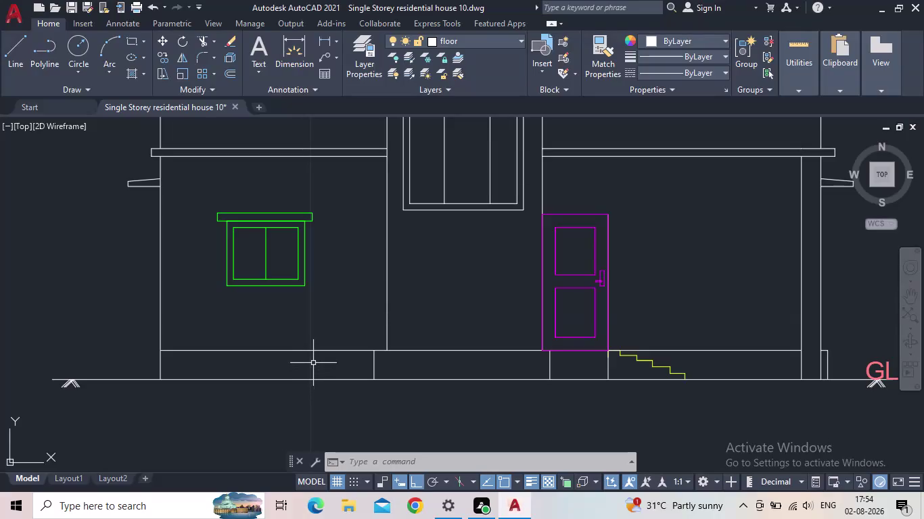
Pan to the plinth band and ground line, then start HATCH with the H alias.
middle_drag(346, 321, 317, 341)
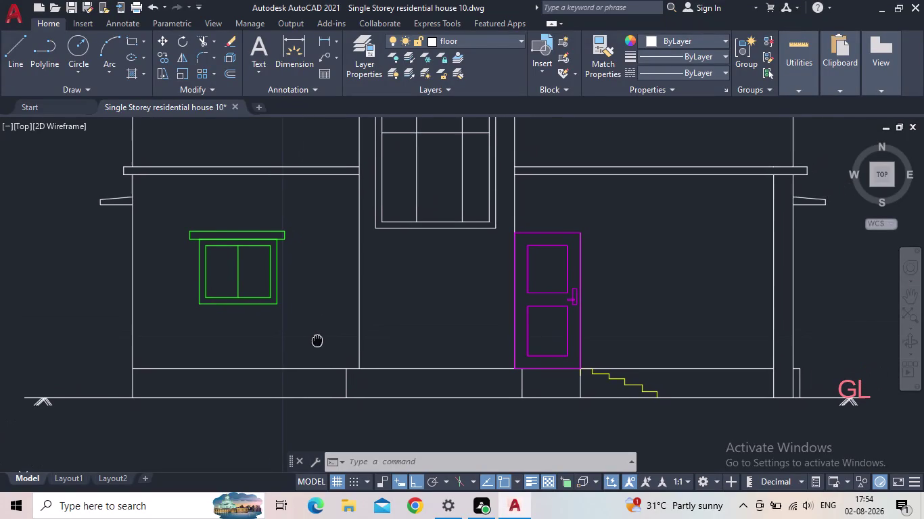
middle_drag(317, 341, 316, 341)
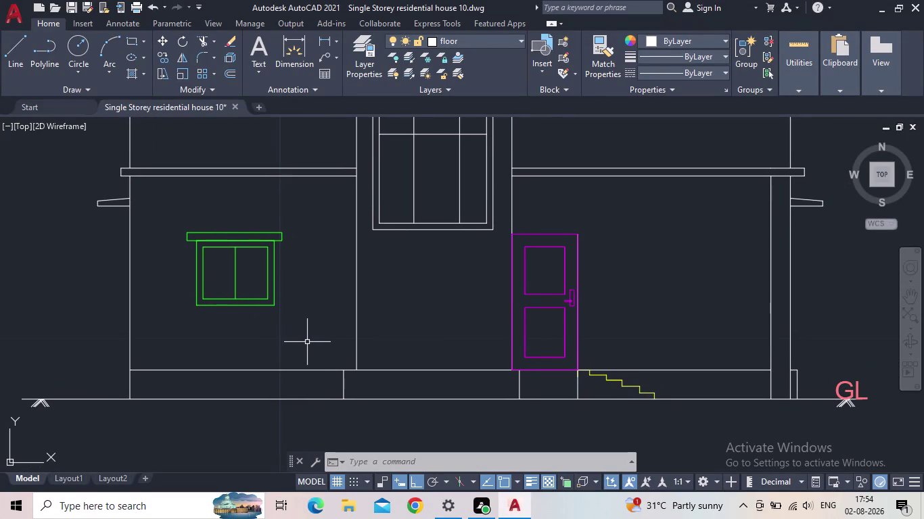
key(h)
key(Return)
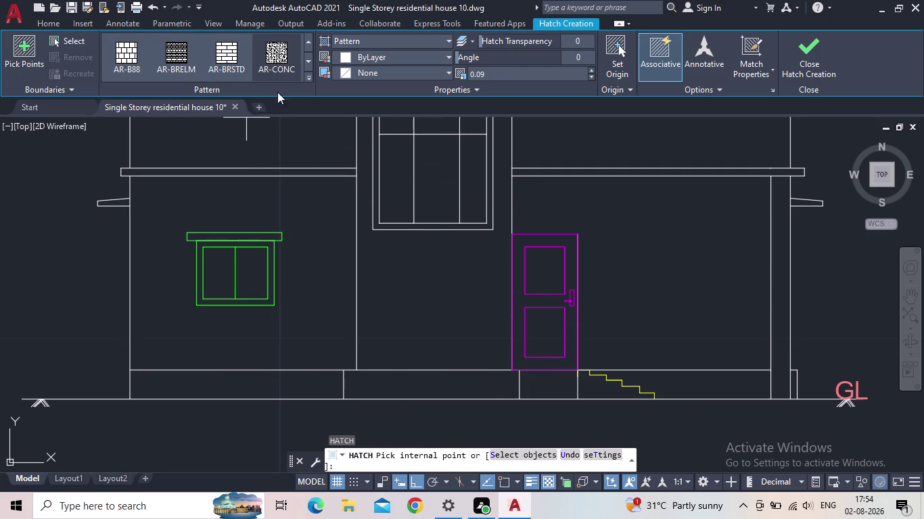
Choose the GRAVEL pattern and pick inside the leftmost plinth panel.
click(309, 77)
scroll(down, 3)
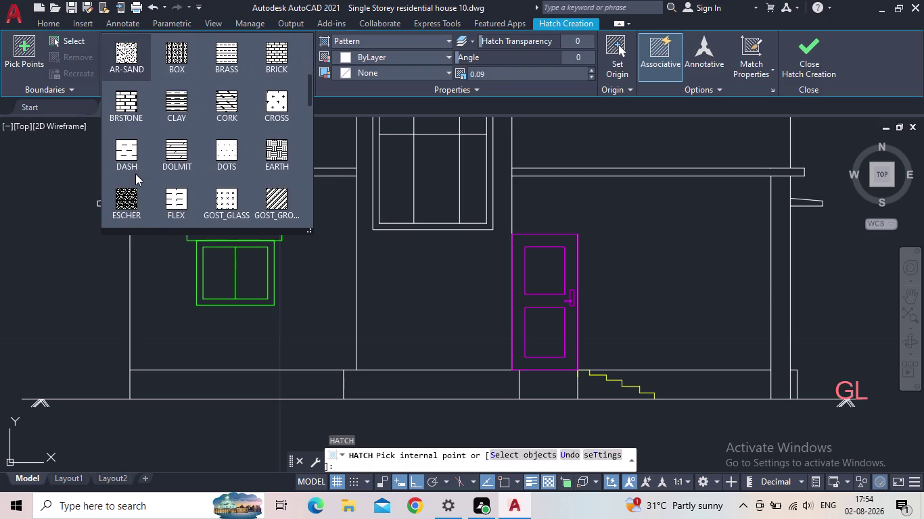
scroll(down, 3)
scroll(down, 3)
click(130, 193)
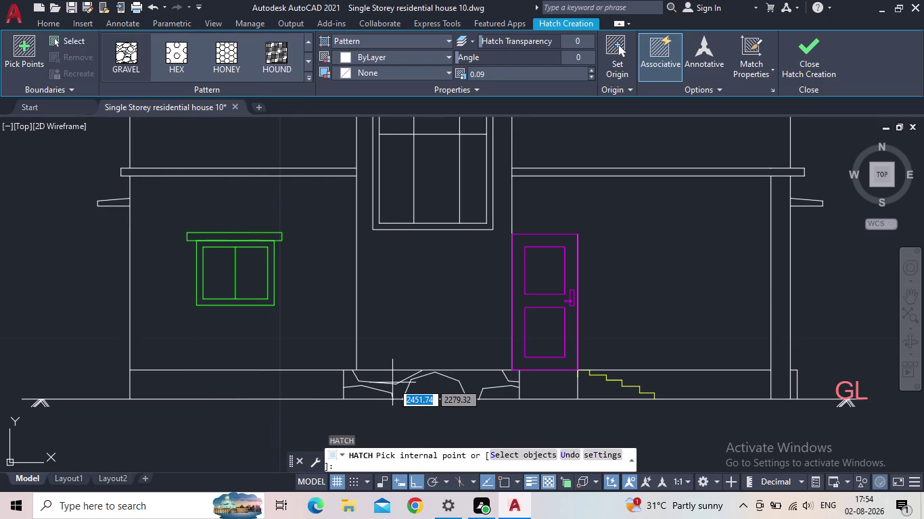
middle_drag(402, 382, 470, 357)
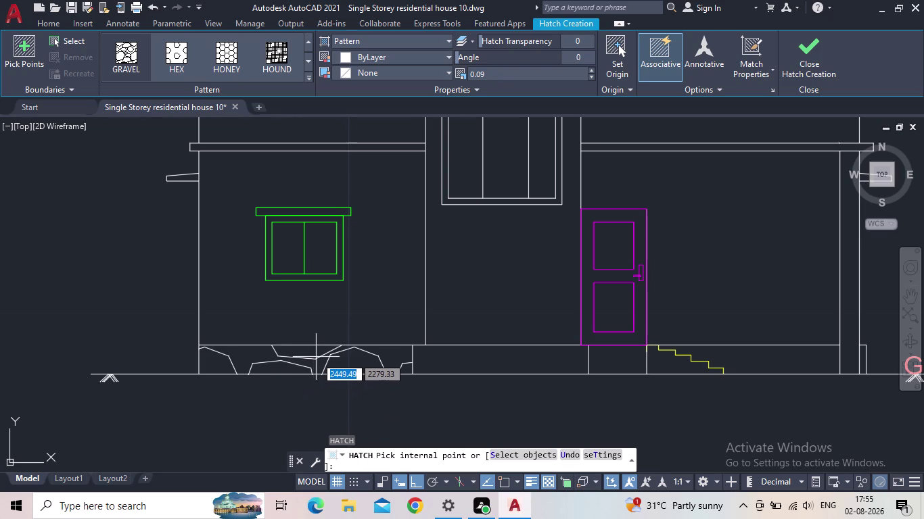
click(316, 357)
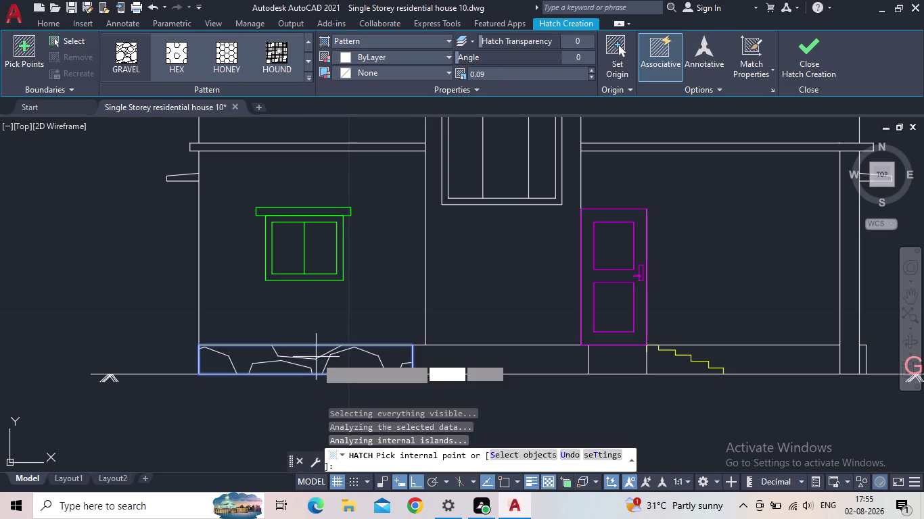
click(592, 76)
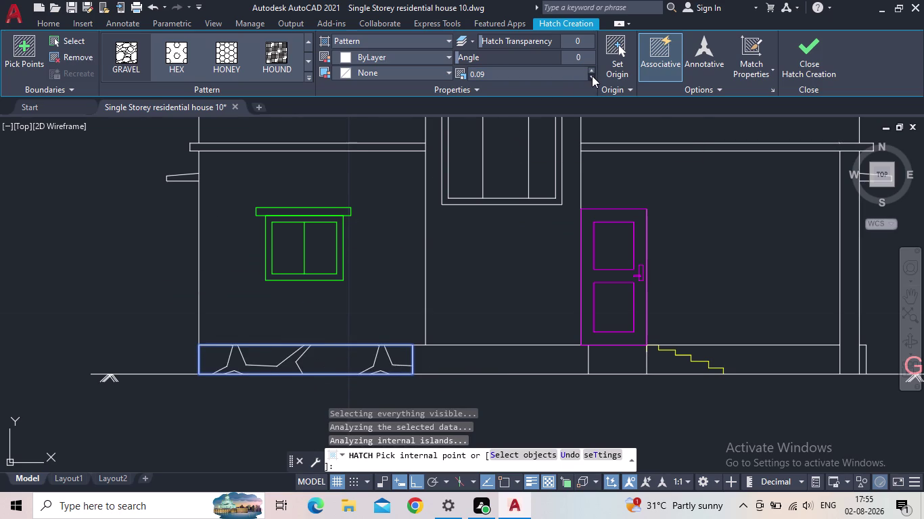
triple_click(589, 76)
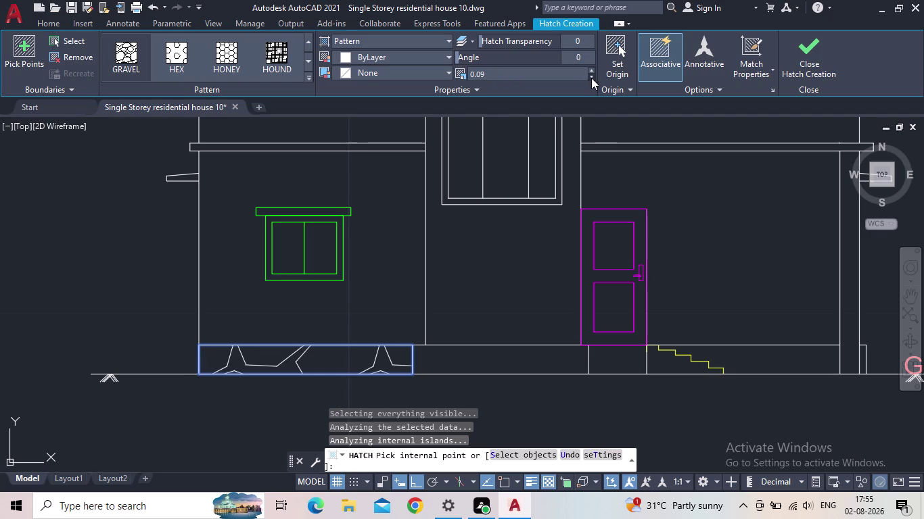
triple_click(591, 78)
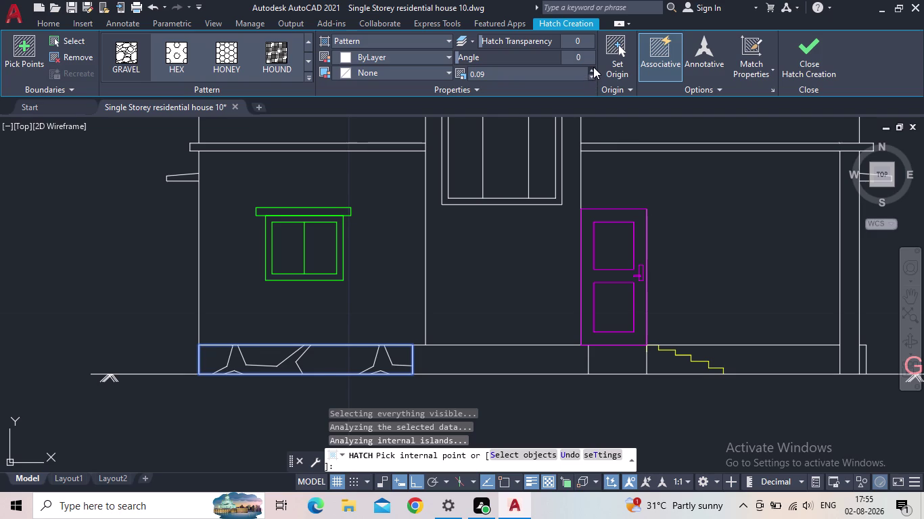
click(593, 67)
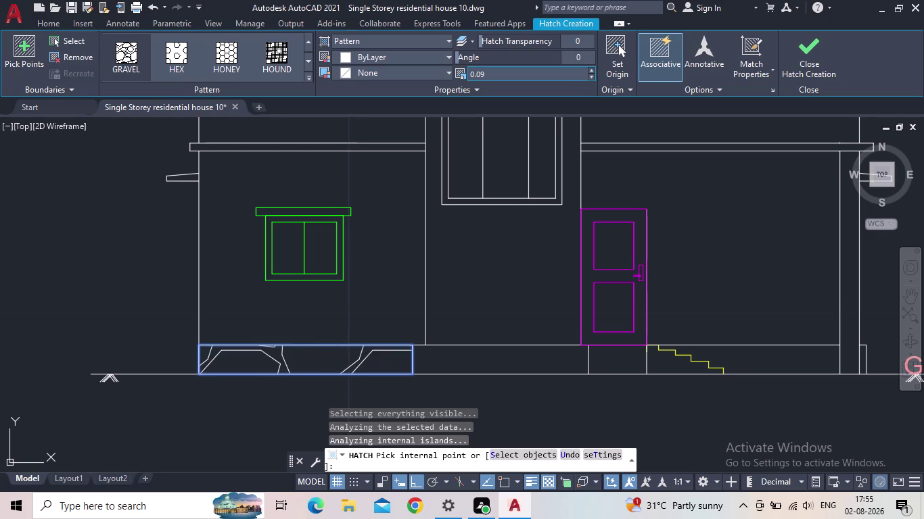
click(569, 74)
text(100)
key(Return)
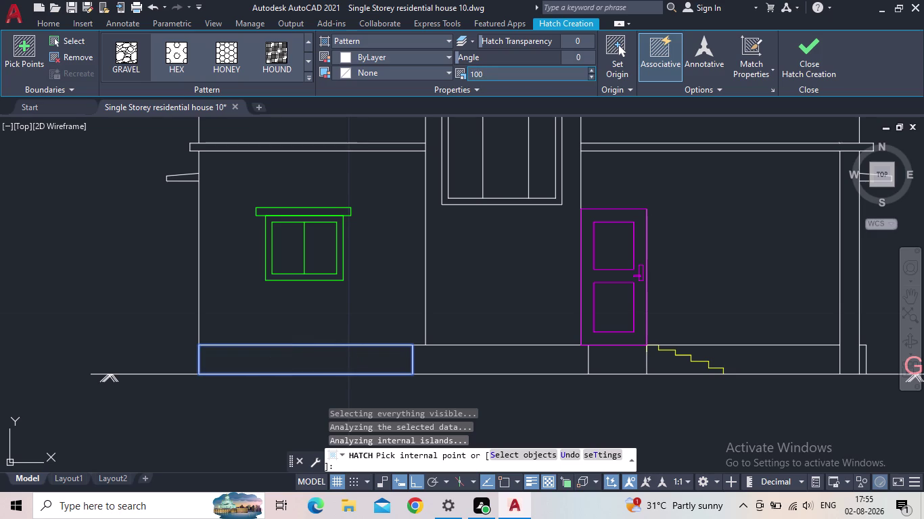
click(521, 77)
text(1)
text(000)
key(Return)
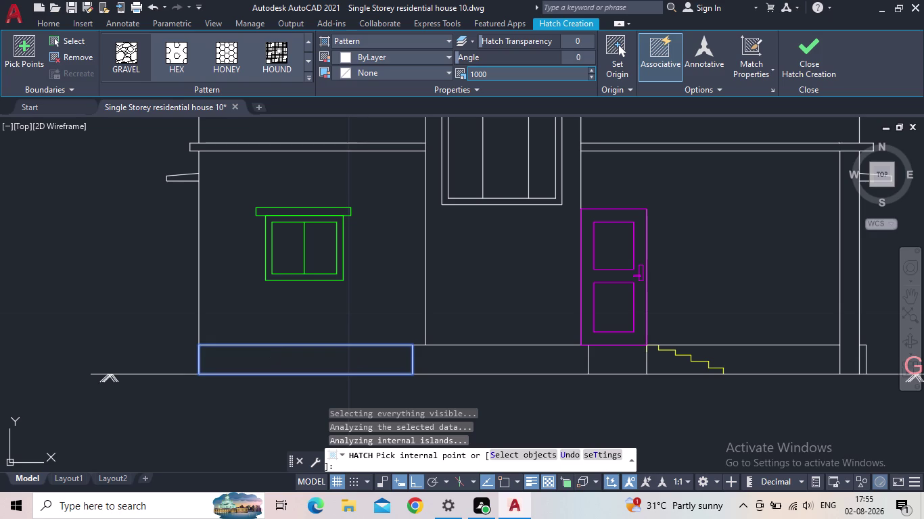
click(518, 75)
text(0.09)
key(Return)
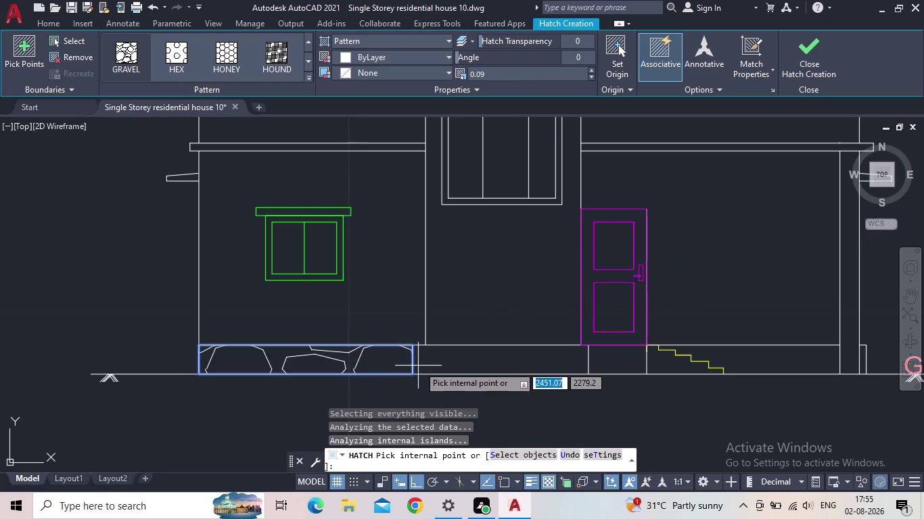
click(491, 357)
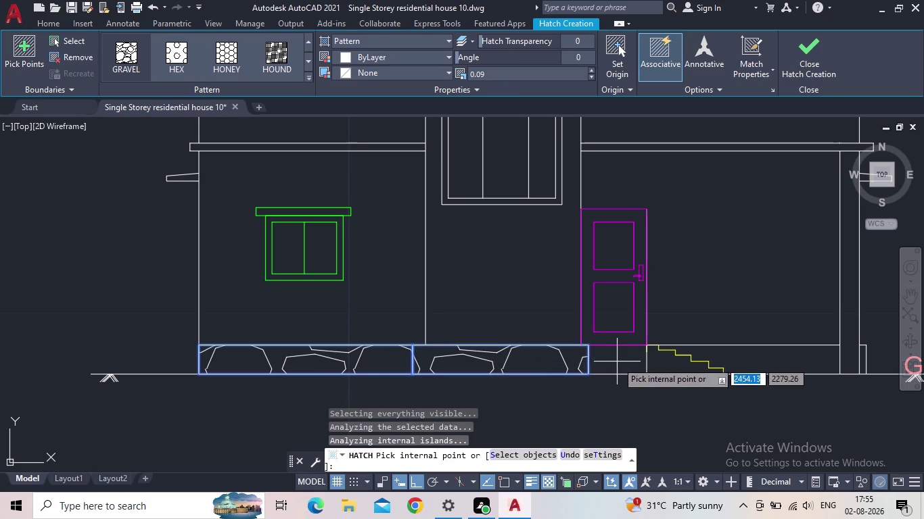
Gravel-hatch the plinth panels beneath the door and beside the steps.
click(617, 361)
click(770, 363)
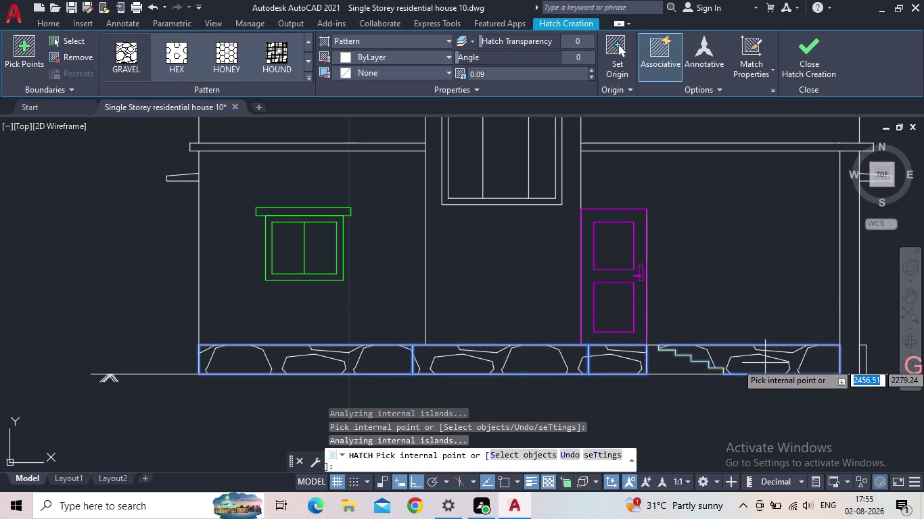
scroll(down, 3)
middle_drag(731, 432, 635, 386)
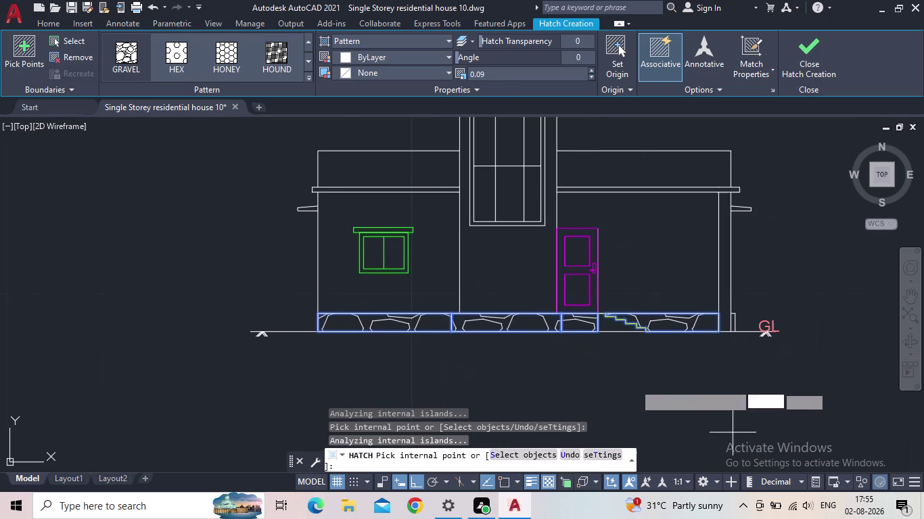
End the hatch command and zoom around to check the gravel fill.
key(Escape)
scroll(down, 3)
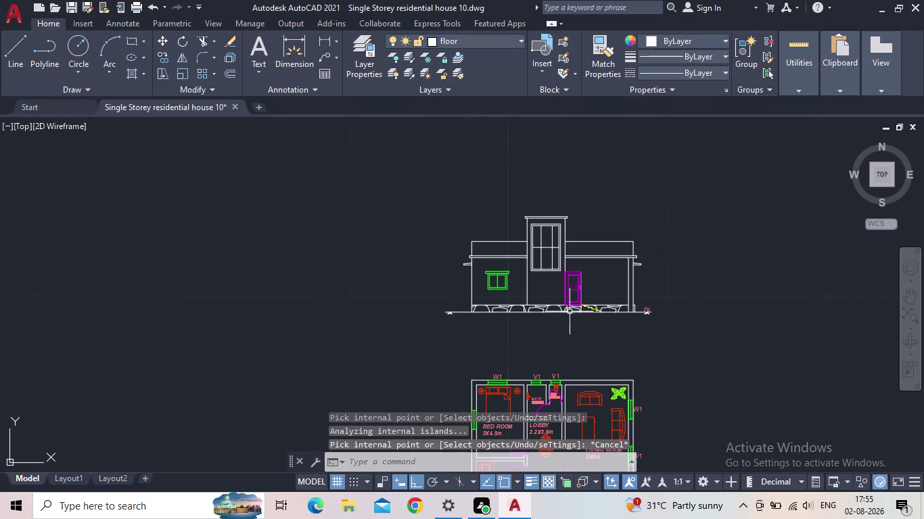
scroll(up, 3)
scroll(up, 3)
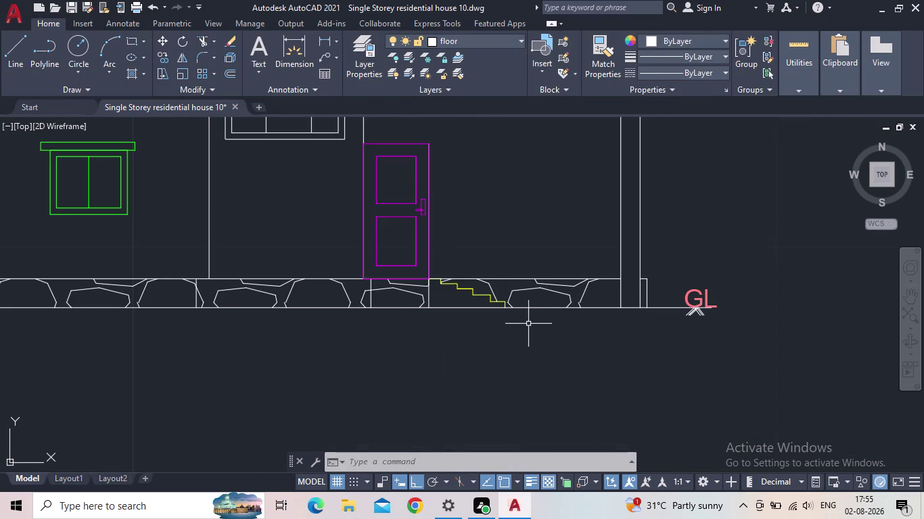
scroll(down, 3)
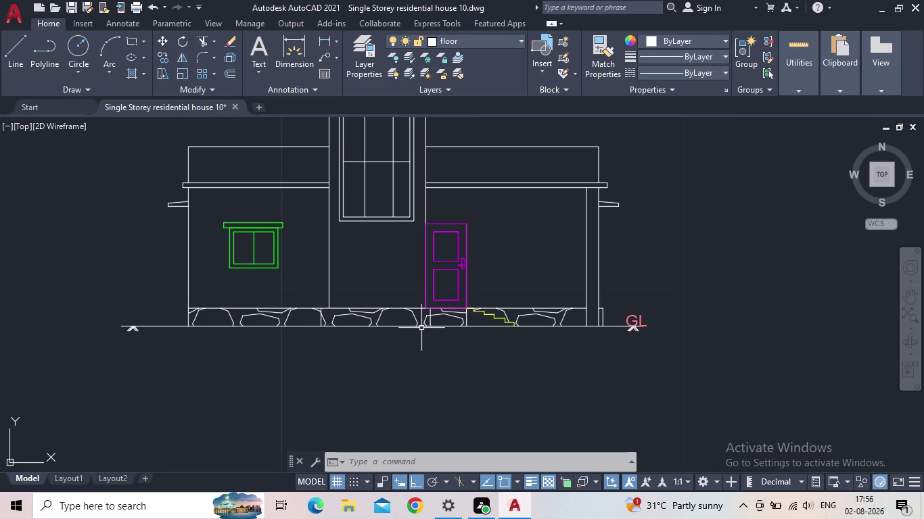
scroll(up, 3)
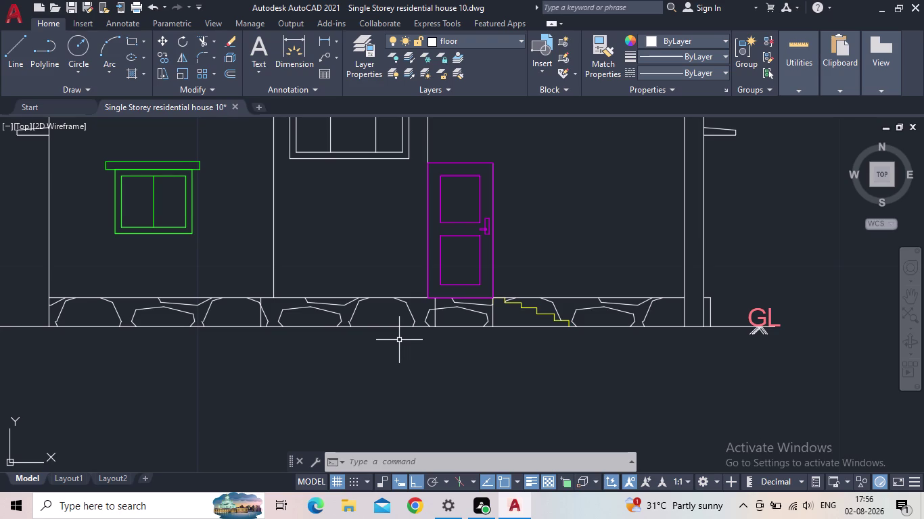
Select and delete the gravel hatch in the plinth.
key(Escape)
click(340, 309)
click(341, 320)
click(295, 315)
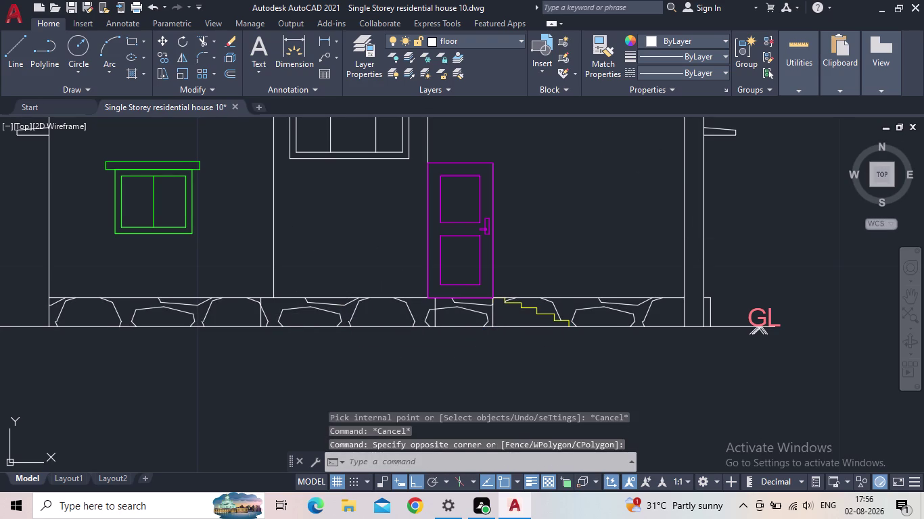
click(265, 313)
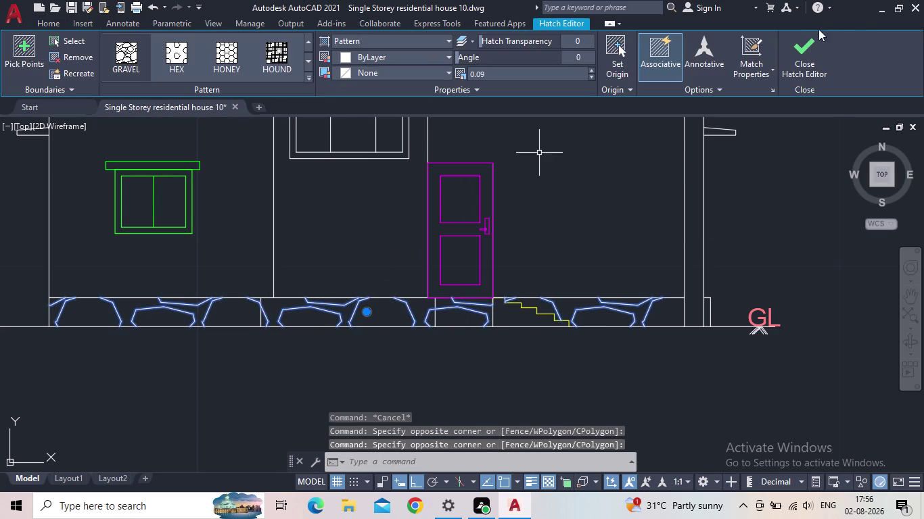
key(Delete)
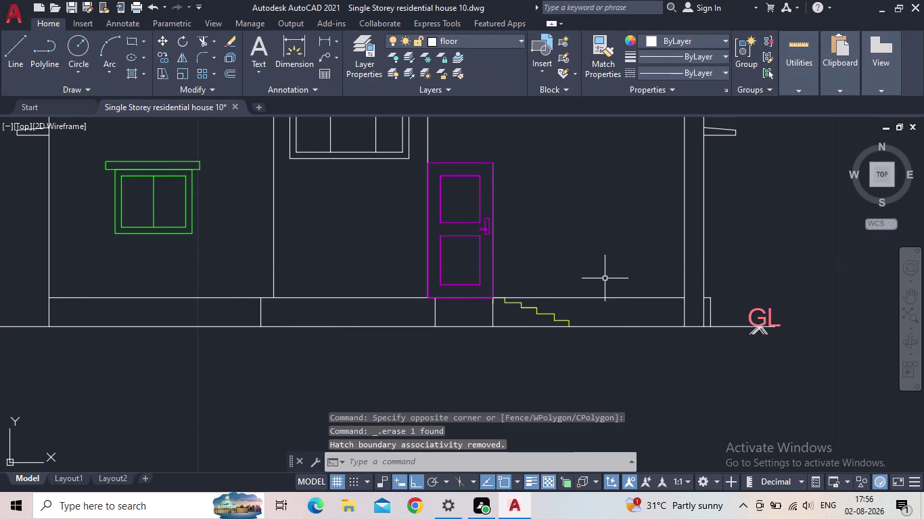
Re-hatch the leftmost plinth panel with GRAVEL and adjust its pattern scale.
key(h)
key(Return)
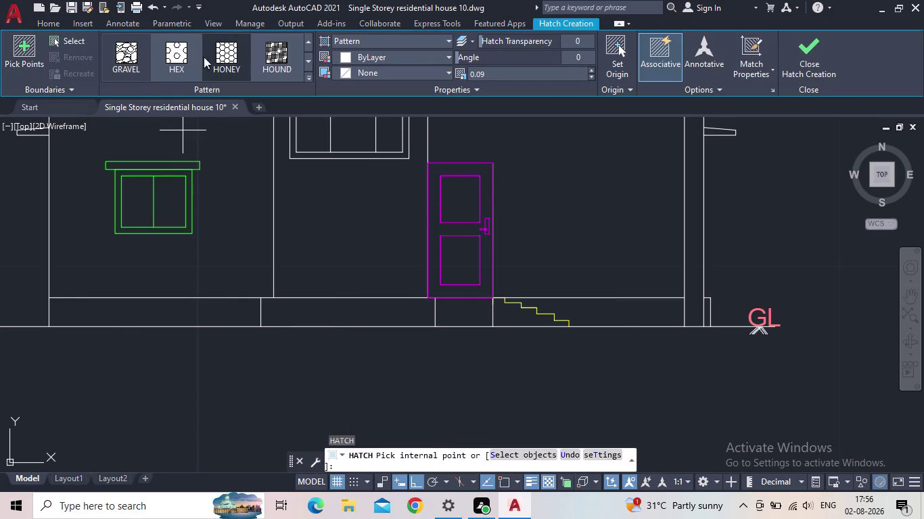
click(135, 64)
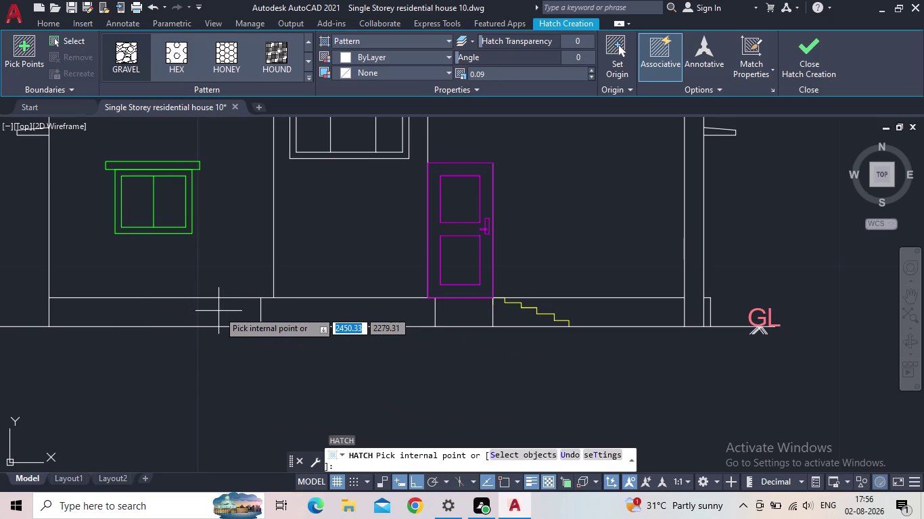
click(219, 311)
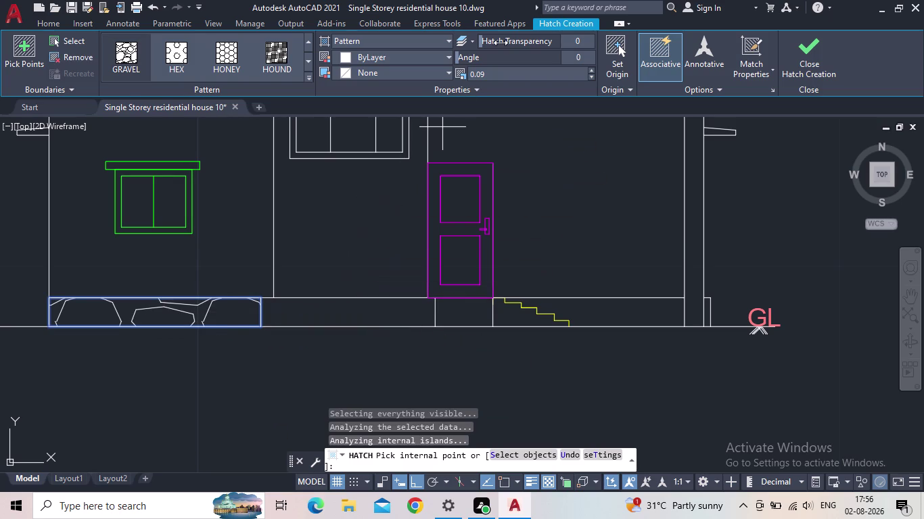
click(593, 76)
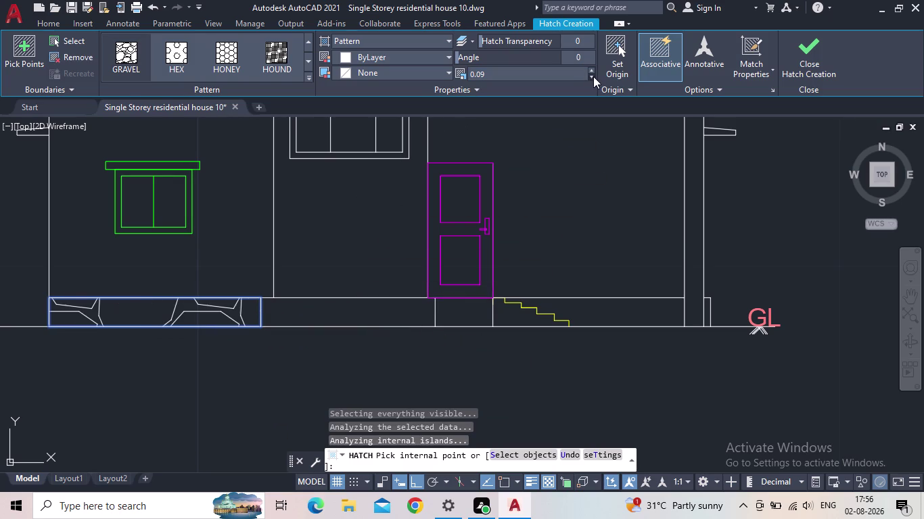
click(594, 69)
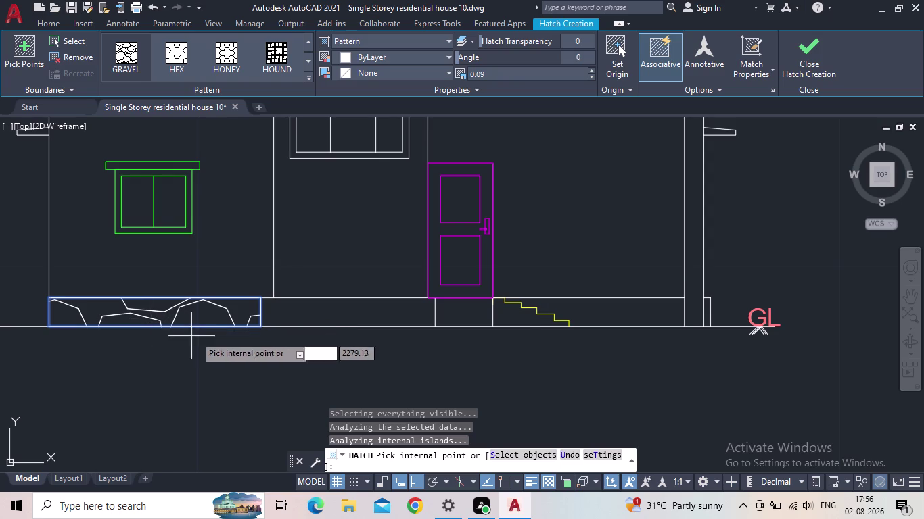
scroll(down, 3)
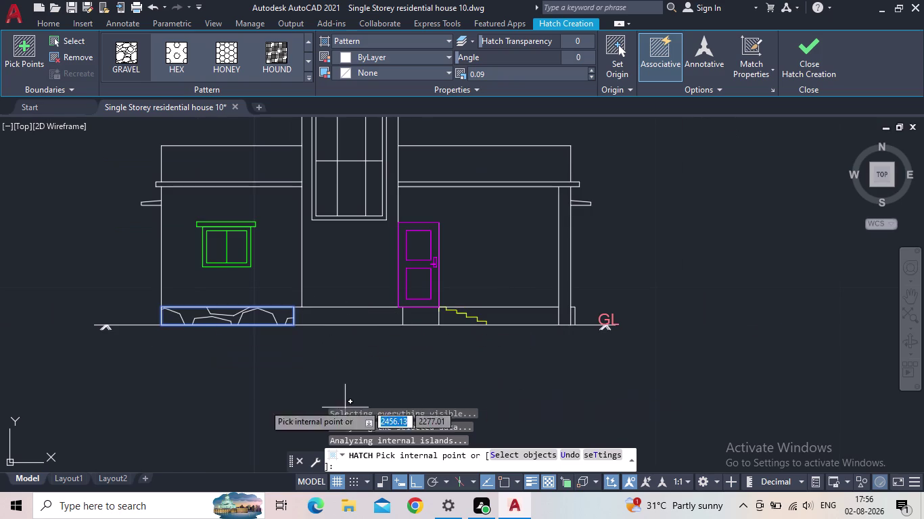
key(Escape)
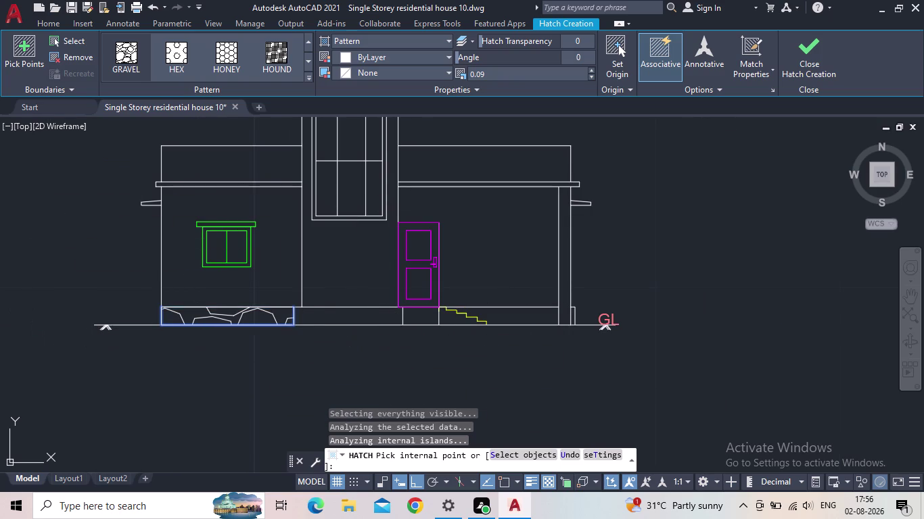
Delete that gravel hatch again and restart HATCH.
click(255, 310)
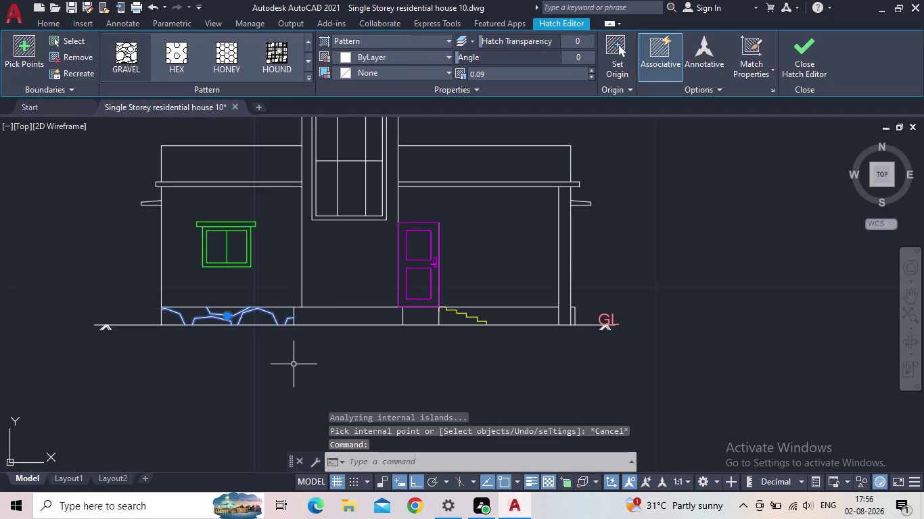
key(Delete)
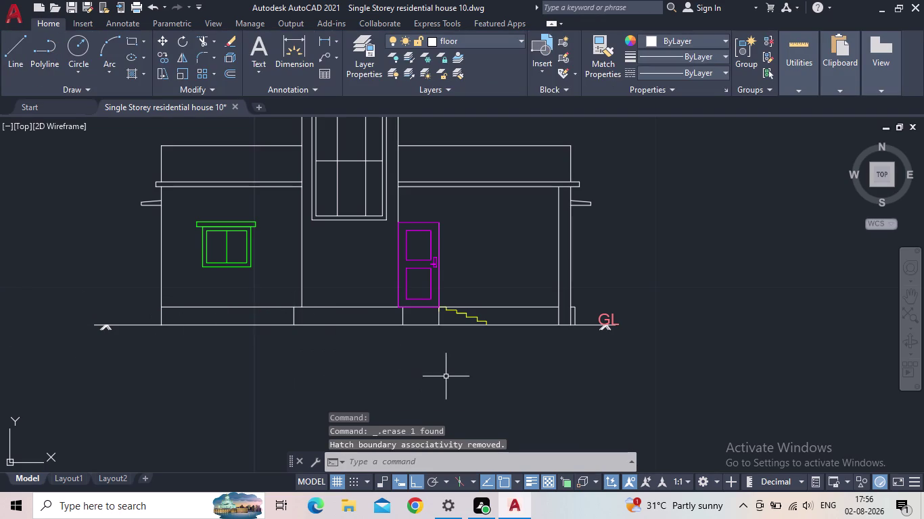
key(h)
key(Return)
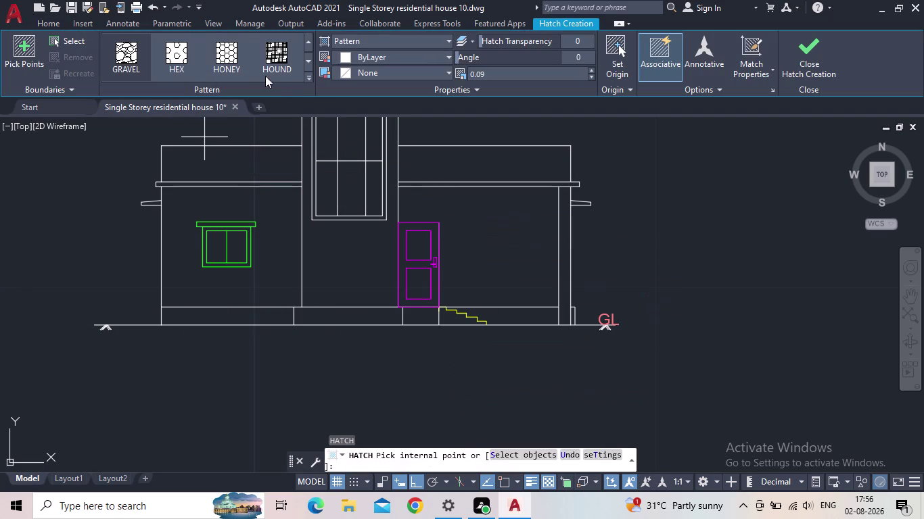
Pick a different pattern from the gallery and place it in the left plinth panel.
click(311, 78)
scroll(up, 3)
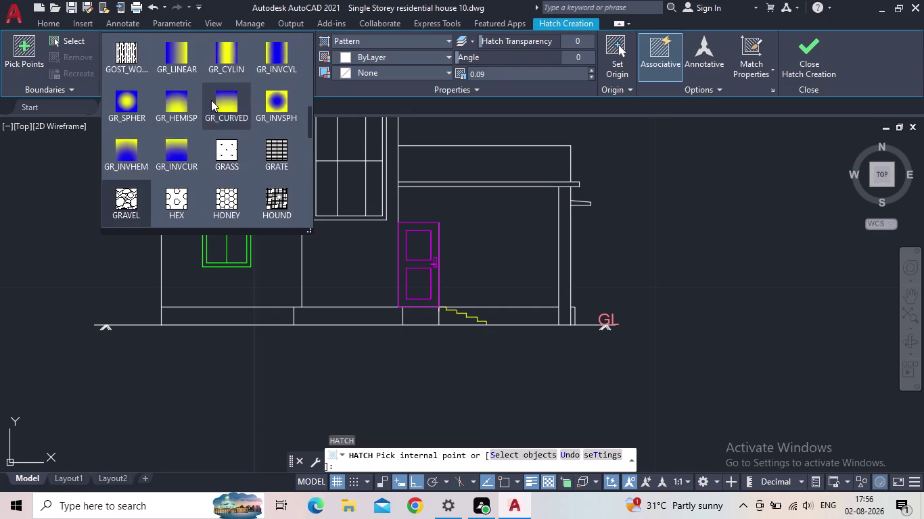
scroll(up, 3)
scroll(up, 3)
scroll(up, 3)
scroll(up, 3)
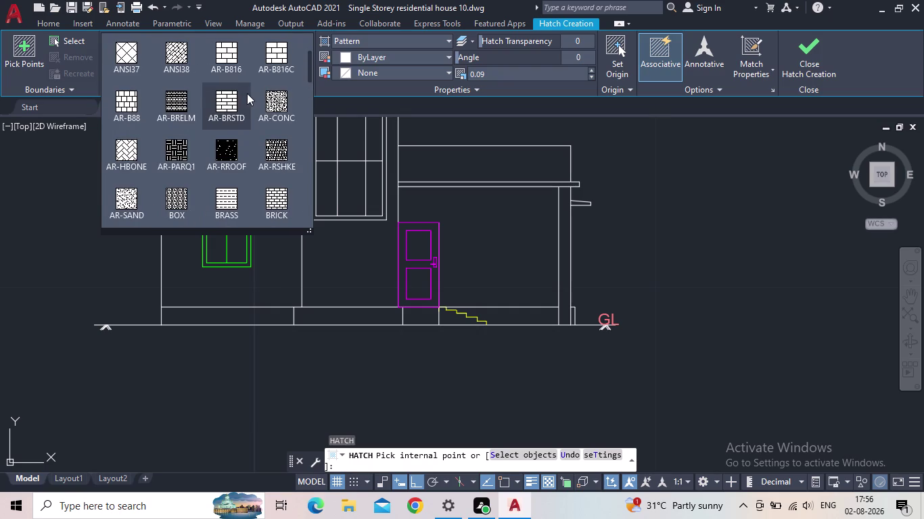
click(269, 98)
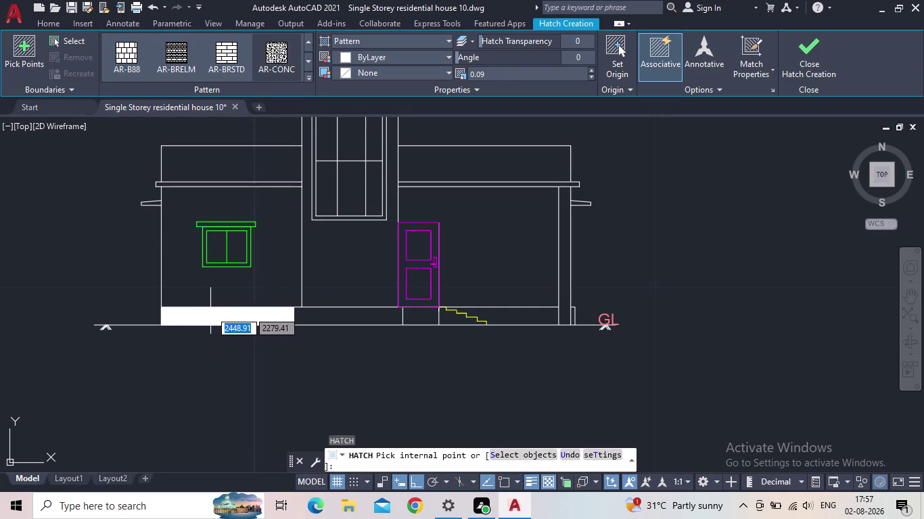
scroll(up, 3)
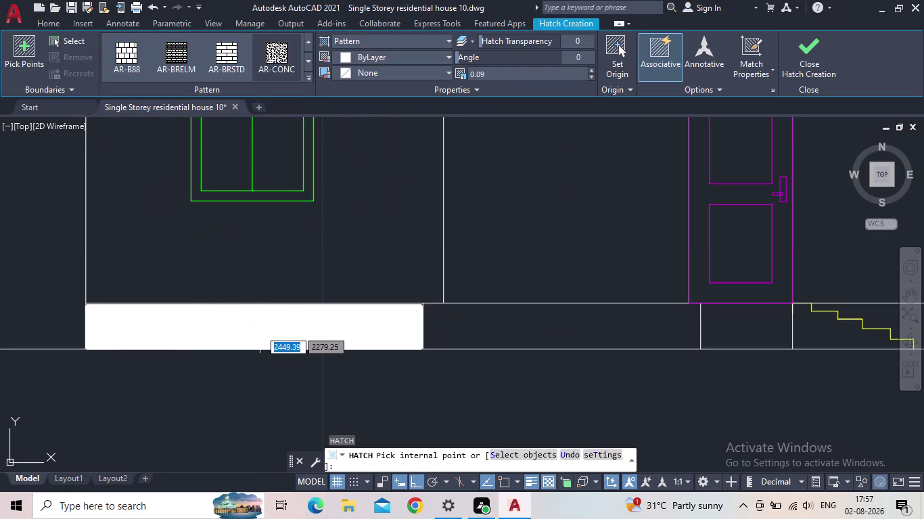
click(259, 330)
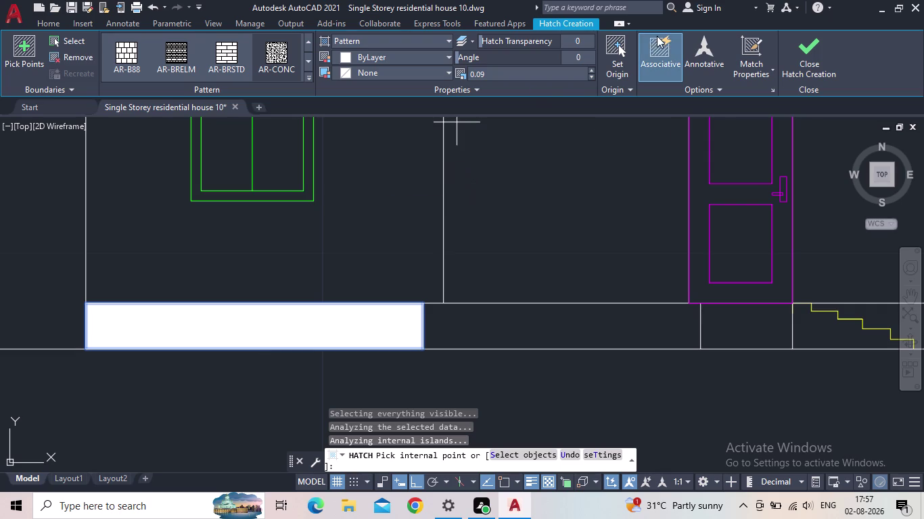
Set the hatch pattern scale to 10 and close Hatch Creation.
click(591, 68)
drag(559, 74, 524, 76)
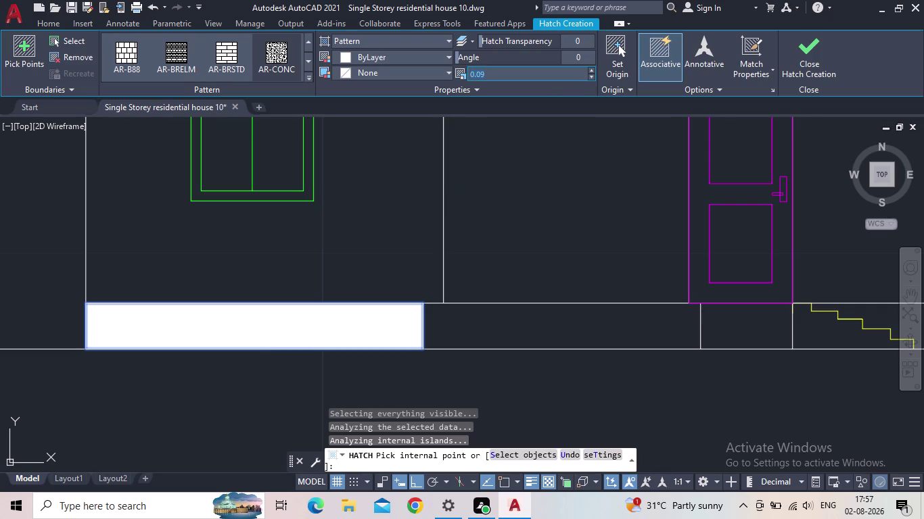
text(10)
key(Return)
click(827, 61)
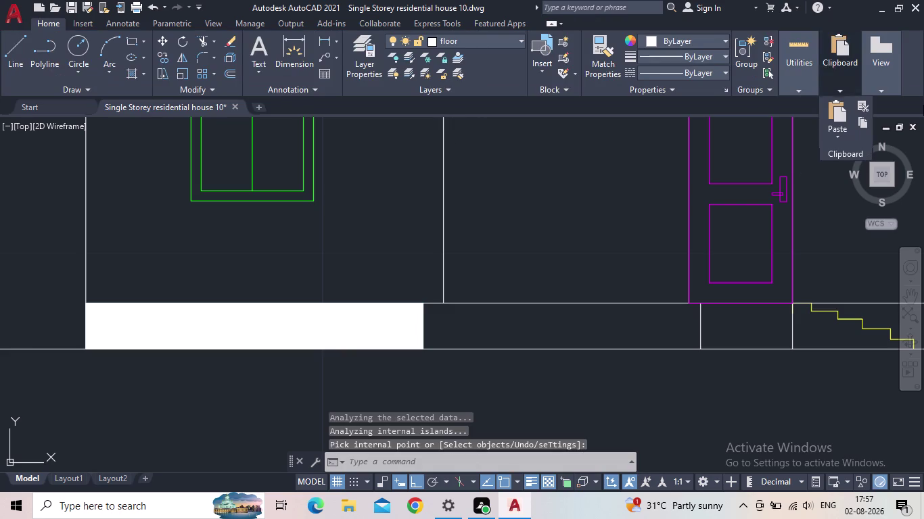
Reselect the plinth hatch and increase its pattern scale.
click(371, 336)
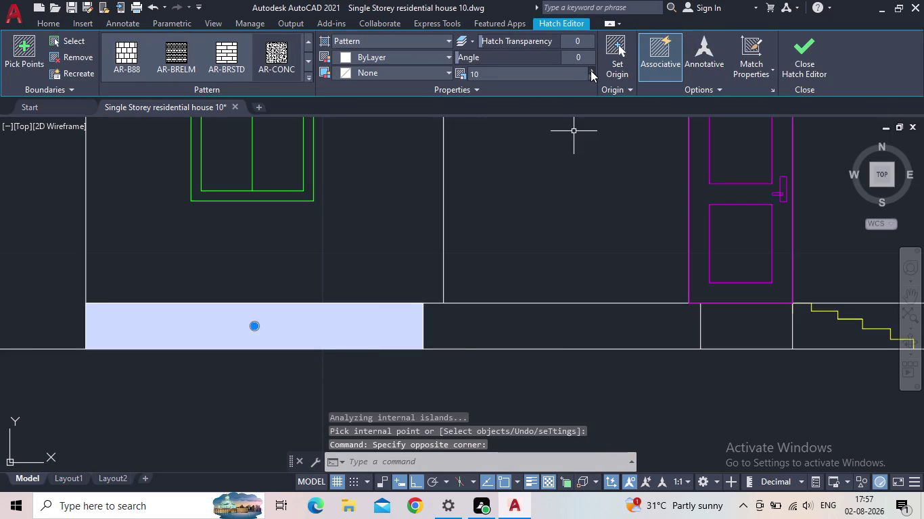
click(590, 70)
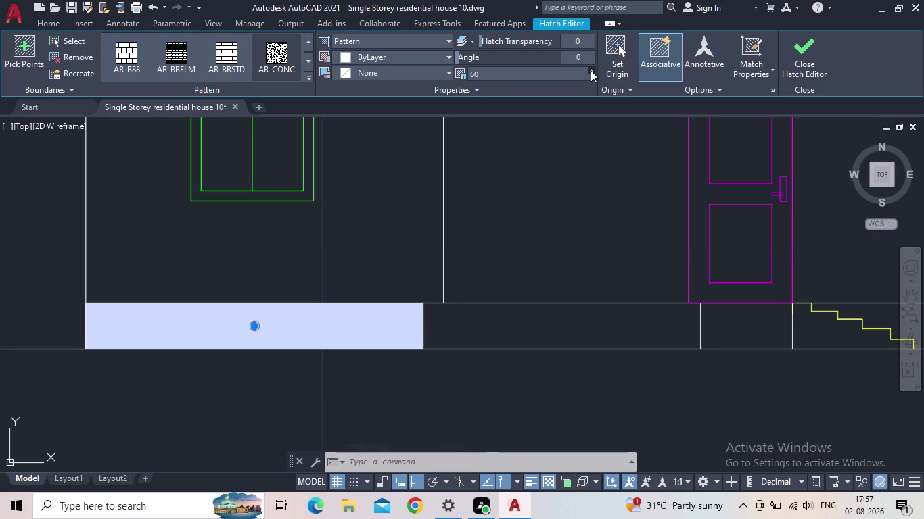
click(804, 50)
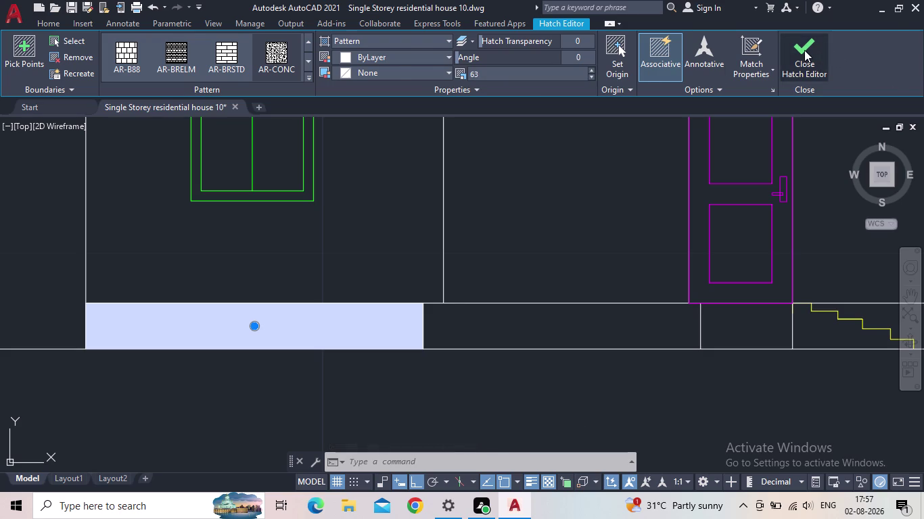
click(374, 326)
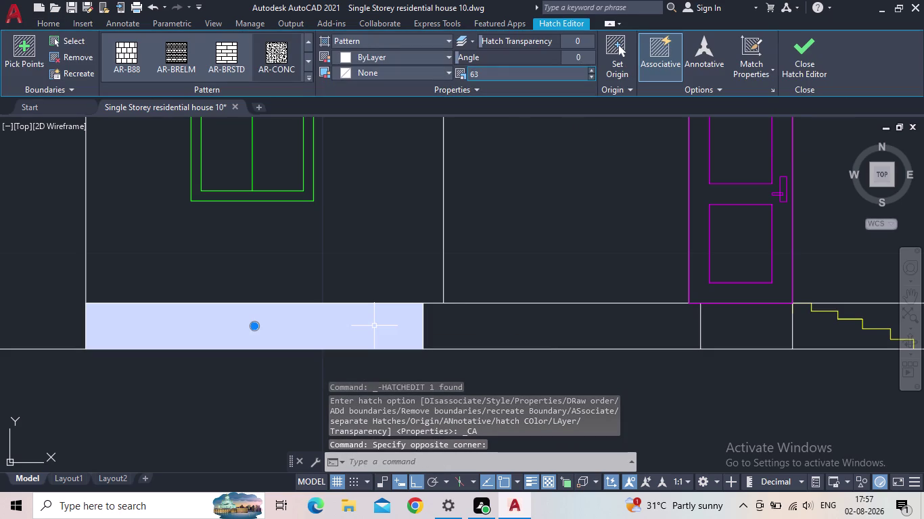
Change the plinth hatch pattern scale to 0.5 and close the editor.
click(560, 73)
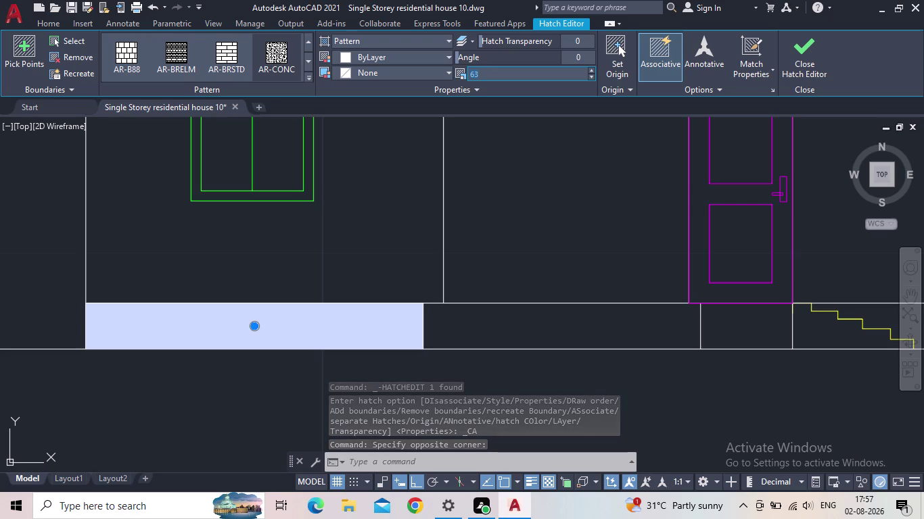
key(BackSpace)
key(BackSpace)
key(BackSpace)
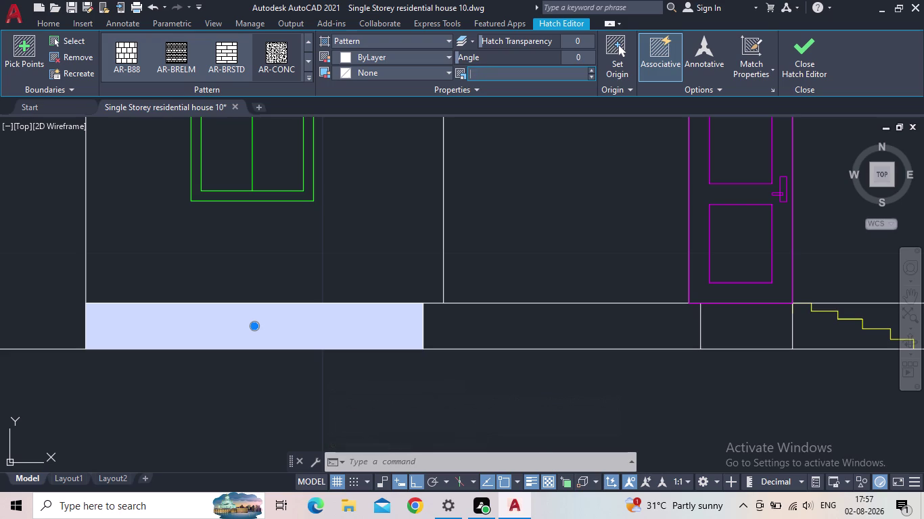
text(0.5)
key(Return)
click(798, 59)
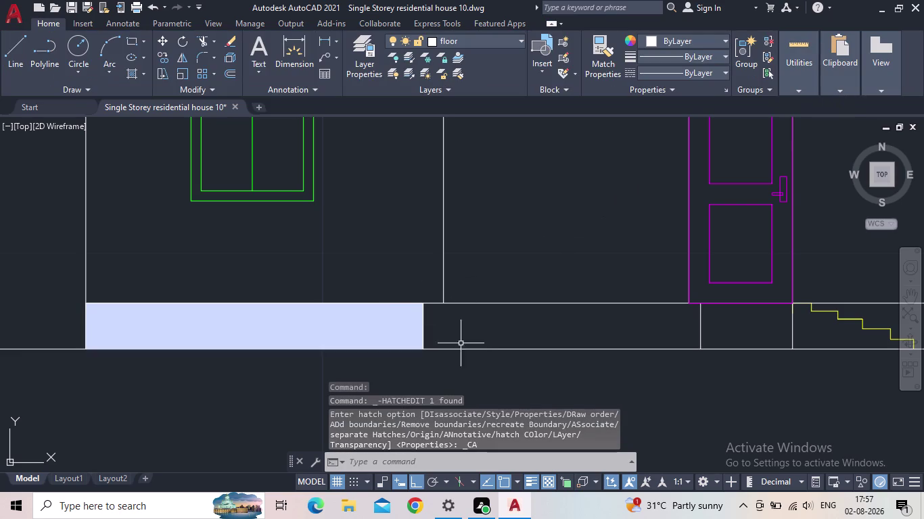
Clear the selection and hatch the middle plinth panel.
click(495, 342)
click(510, 306)
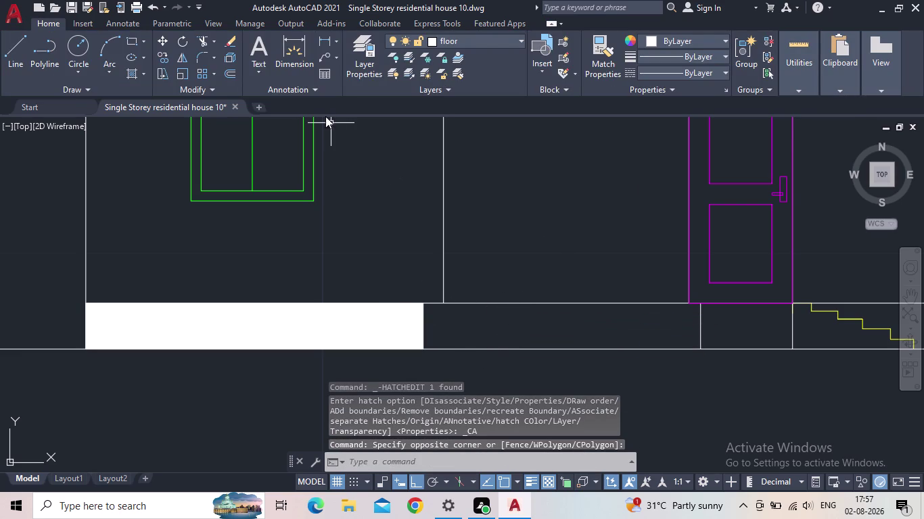
key(h)
key(Return)
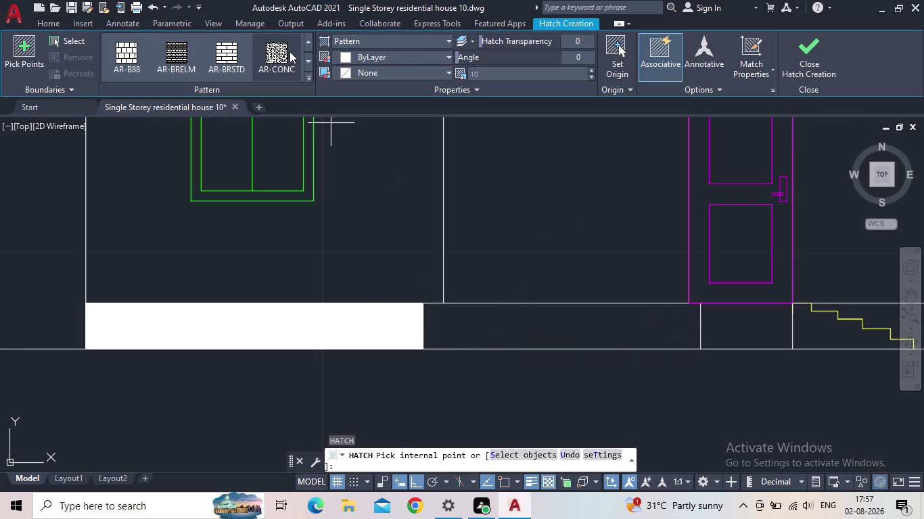
click(289, 50)
click(518, 334)
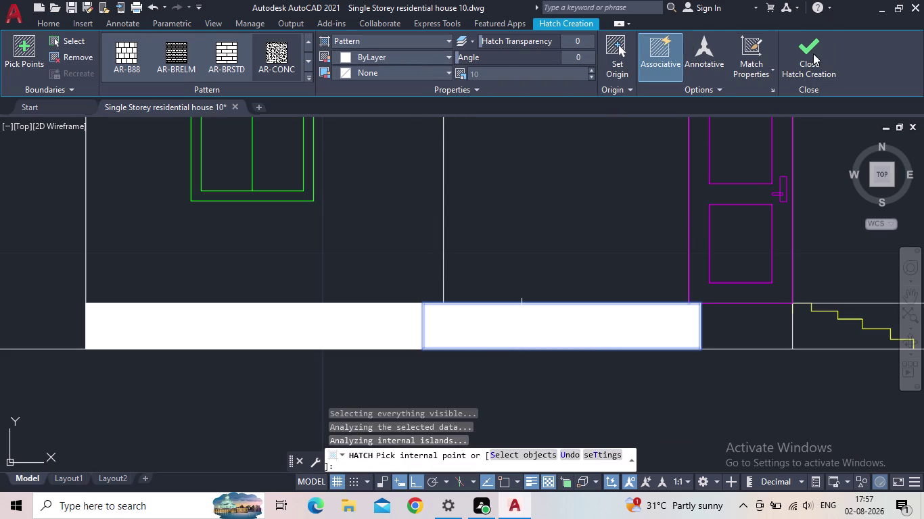
click(806, 47)
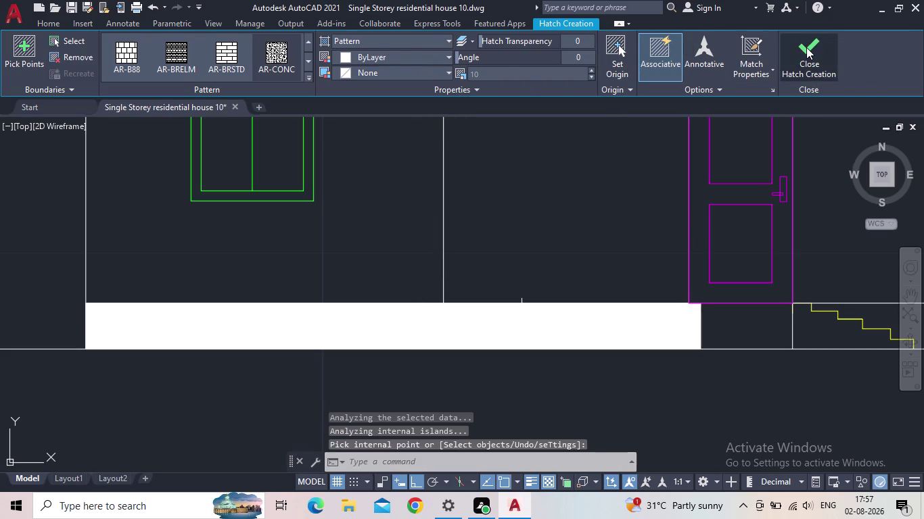
Select both plinth hatches and set their pattern scale to 100.
click(531, 322)
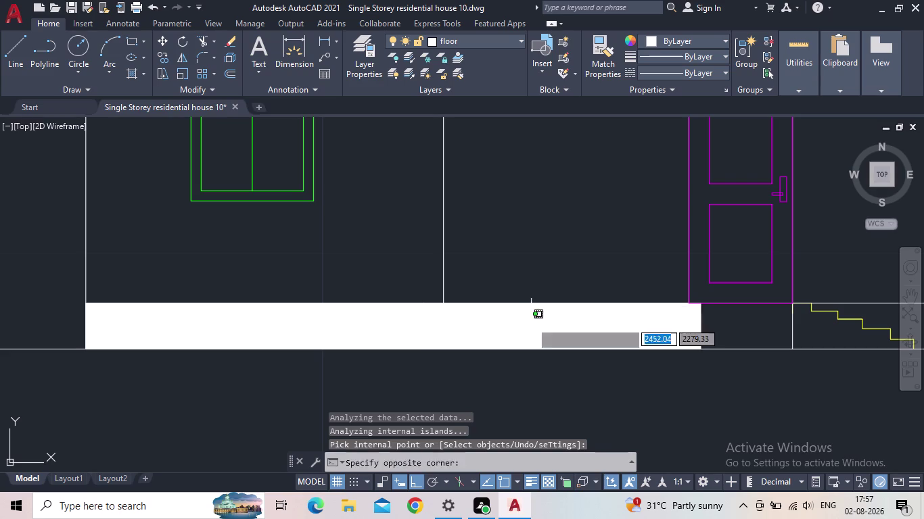
click(334, 314)
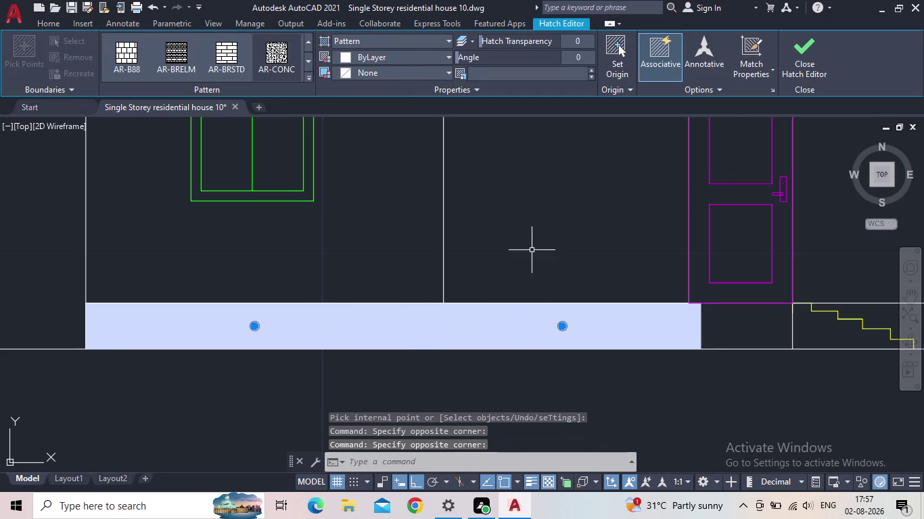
click(590, 70)
click(553, 73)
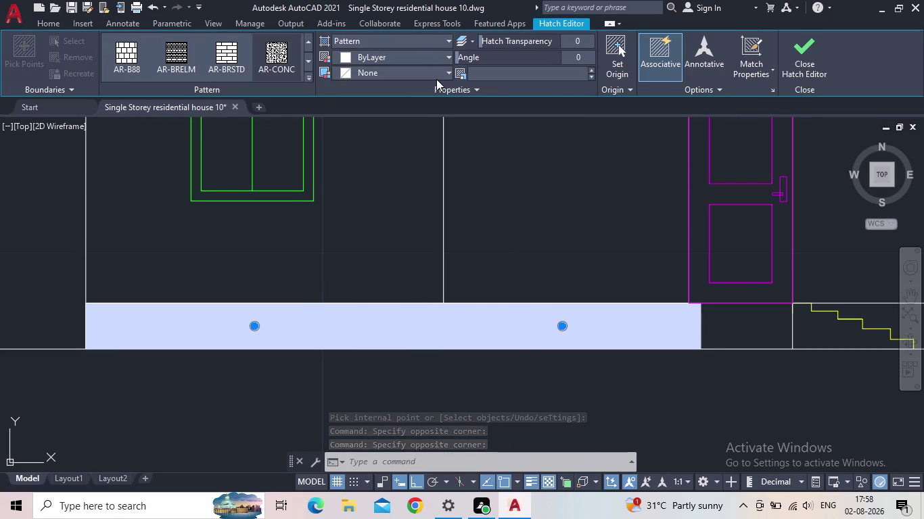
text(100)
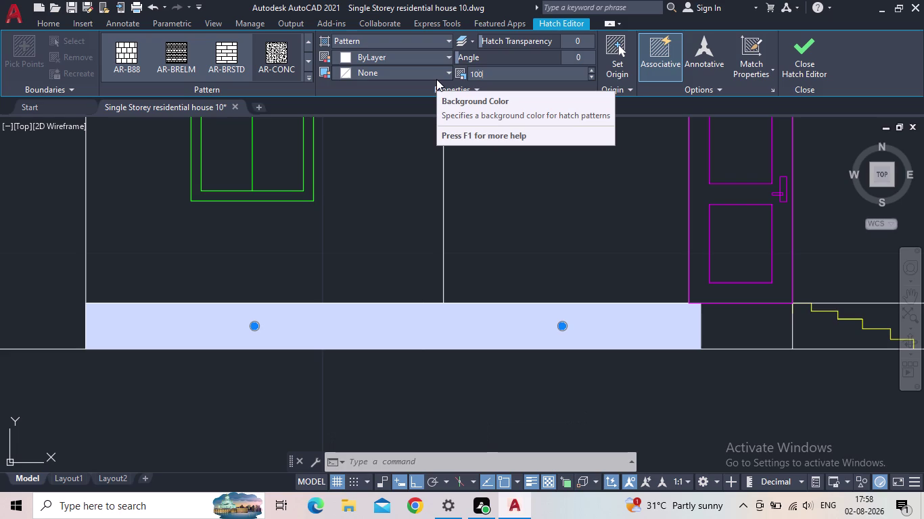
key(Return)
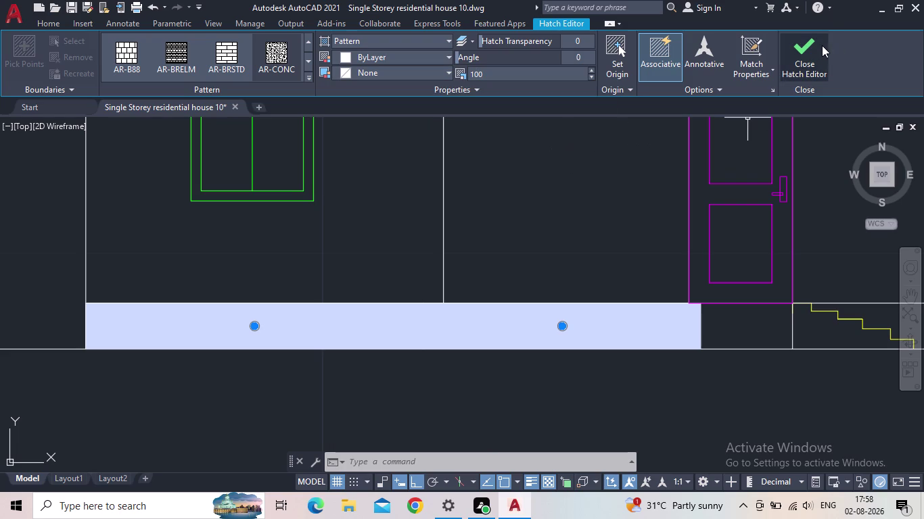
click(816, 46)
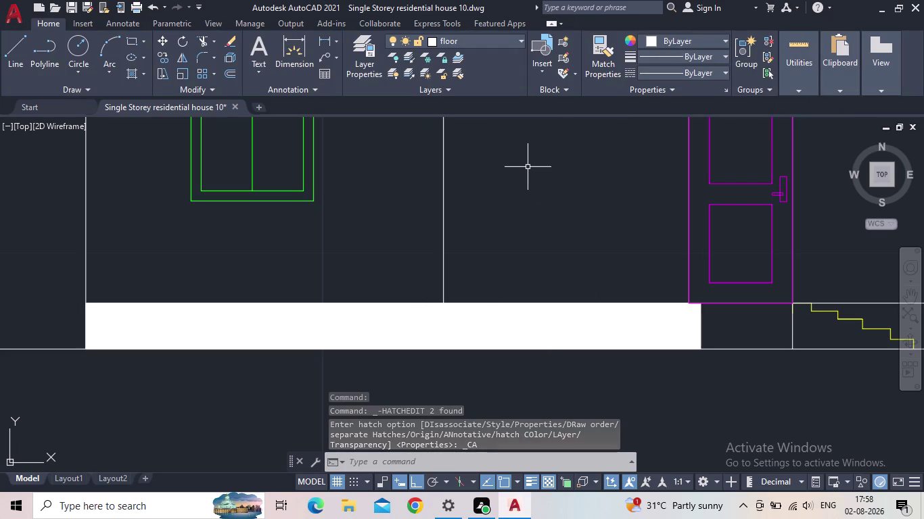
key(ctrl+z)
key(ctrl+z)
key(ctrl+z)
key(ctrl+z)
key(ctrl+z)
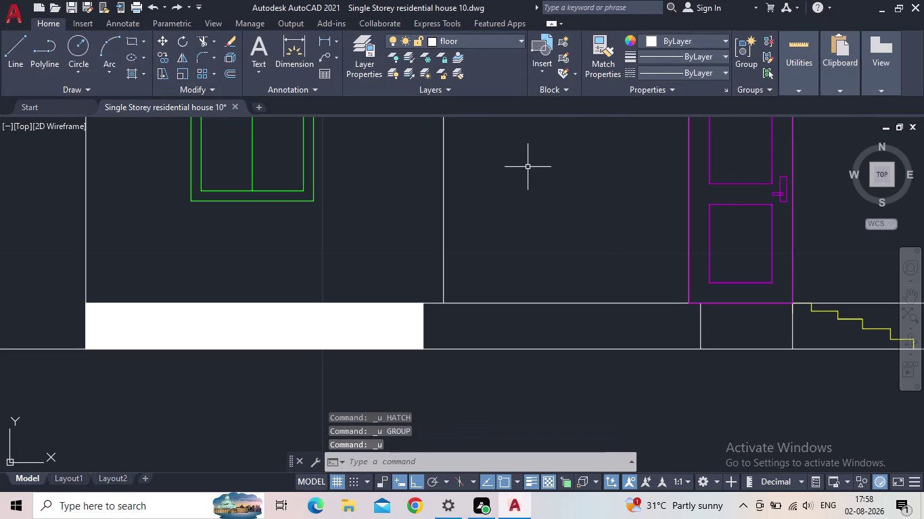
key(ctrl+z)
key(ctrl+z)
key(ctrl+z)
key(ctrl+z)
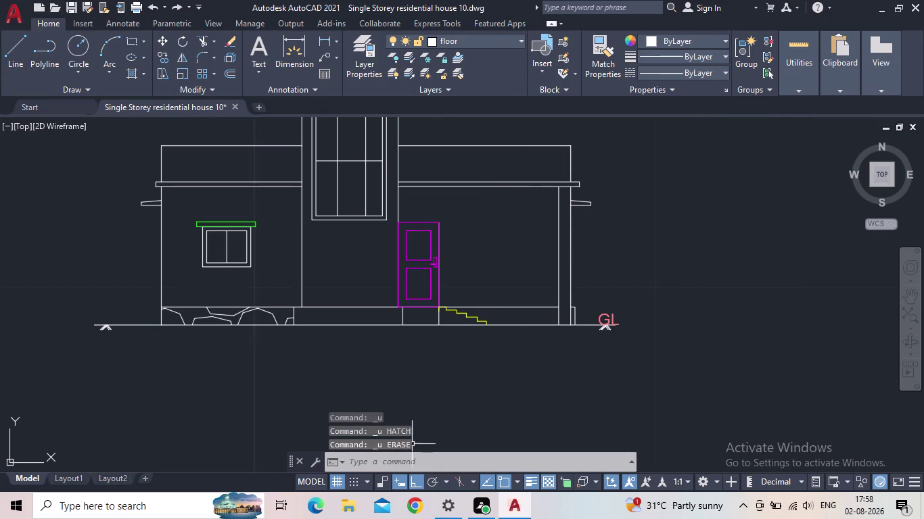
scroll(up, 3)
middle_drag(335, 372, 476, 472)
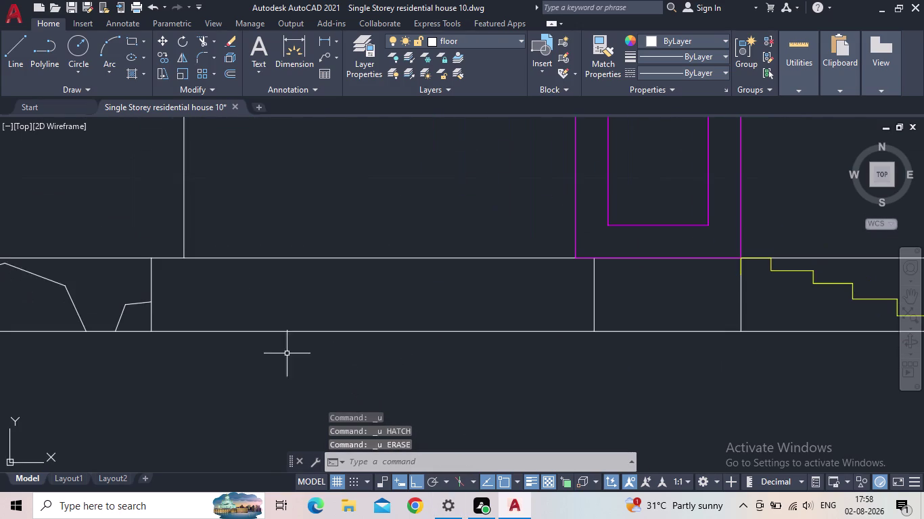
middle_drag(286, 353, 533, 378)
scroll(down, 3)
middle_drag(469, 381, 432, 350)
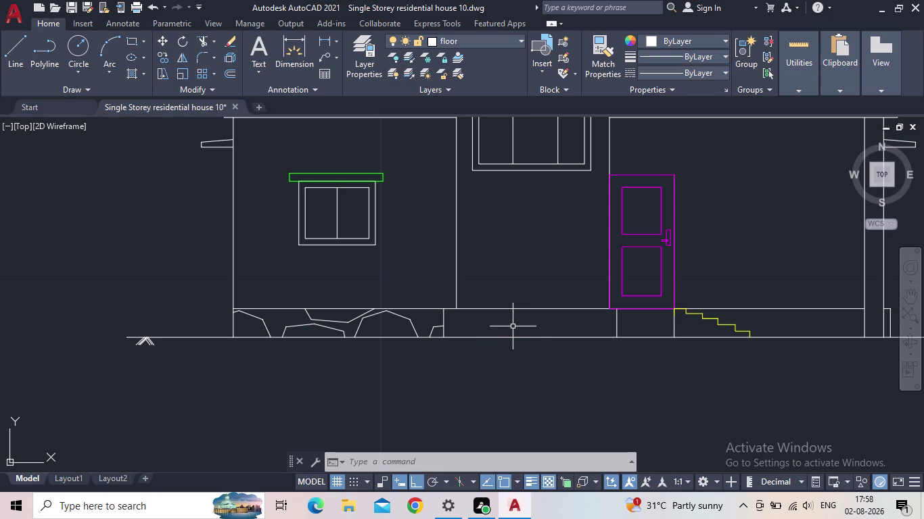
Cancel a mistyped command, select the plinth gravel hatch and open Properties with PR.
key(h)
key(n)
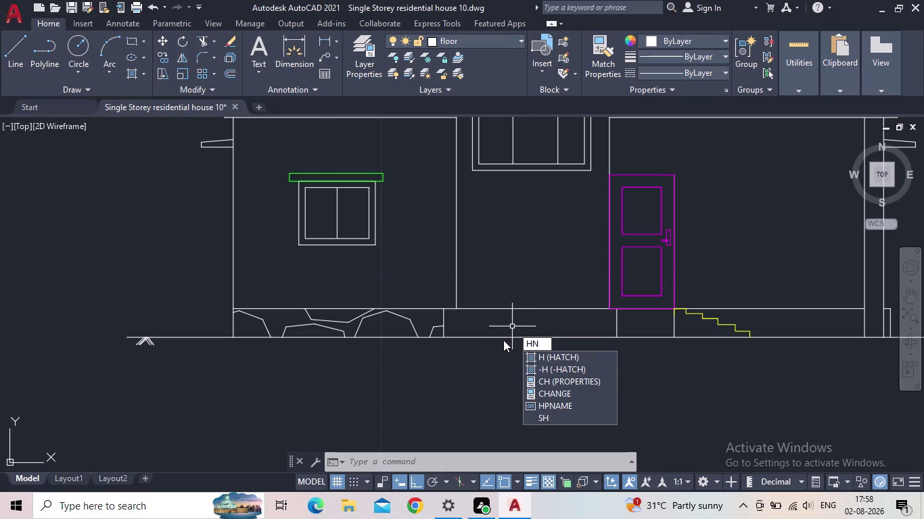
key(BackSpace)
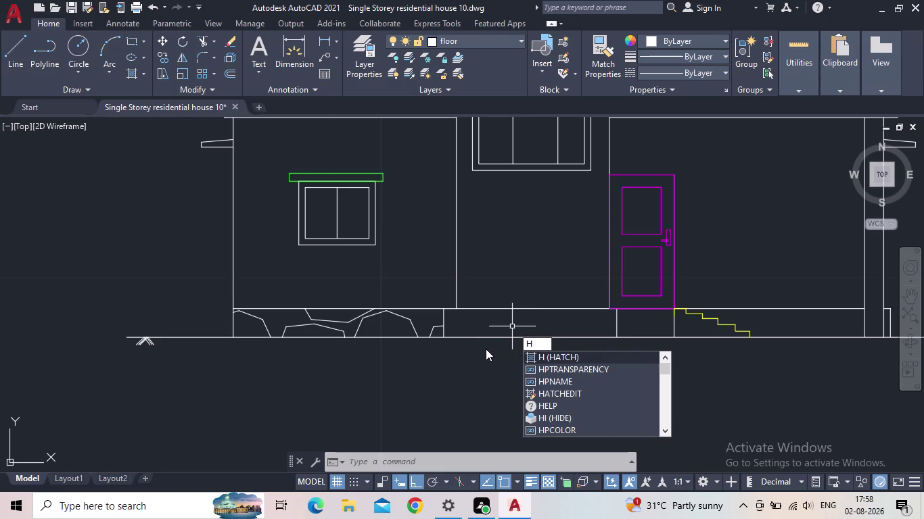
key(Escape)
click(406, 319)
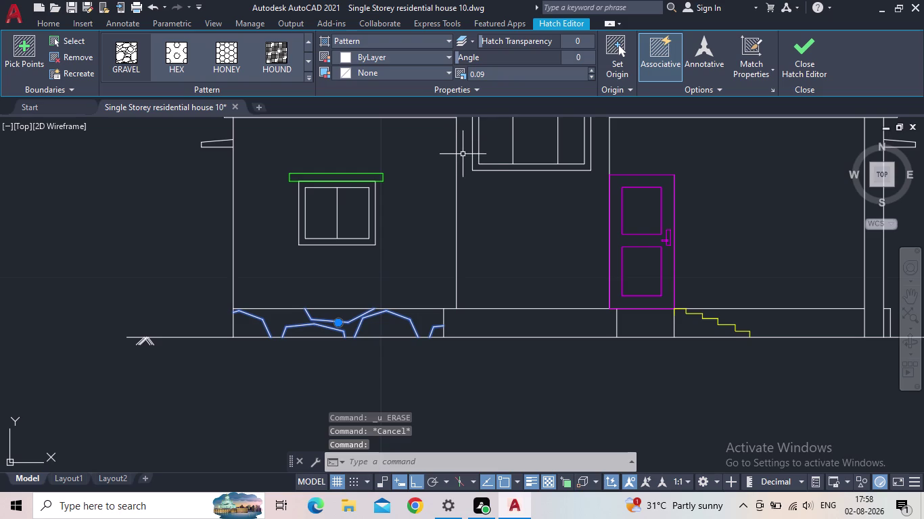
key(p)
key(r)
key(Return)
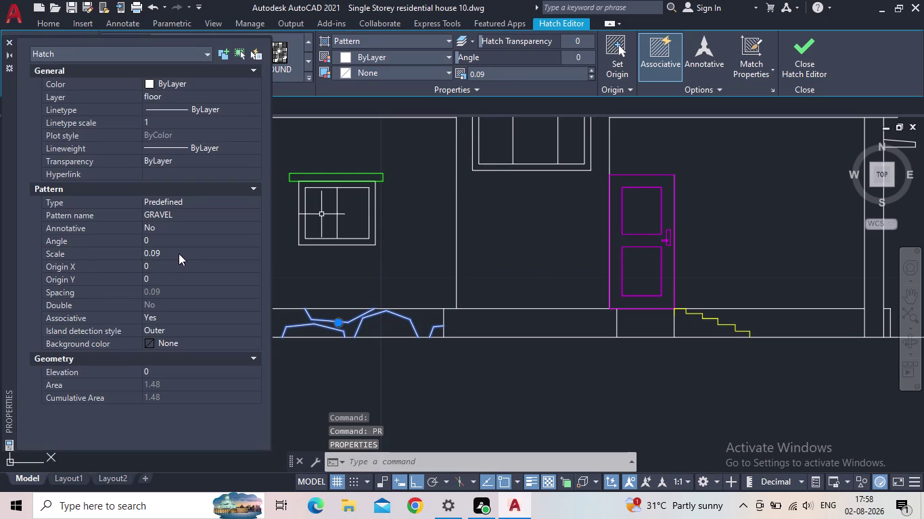
Enter a hatch scale of 0.002 in Properties and close the palette.
click(179, 252)
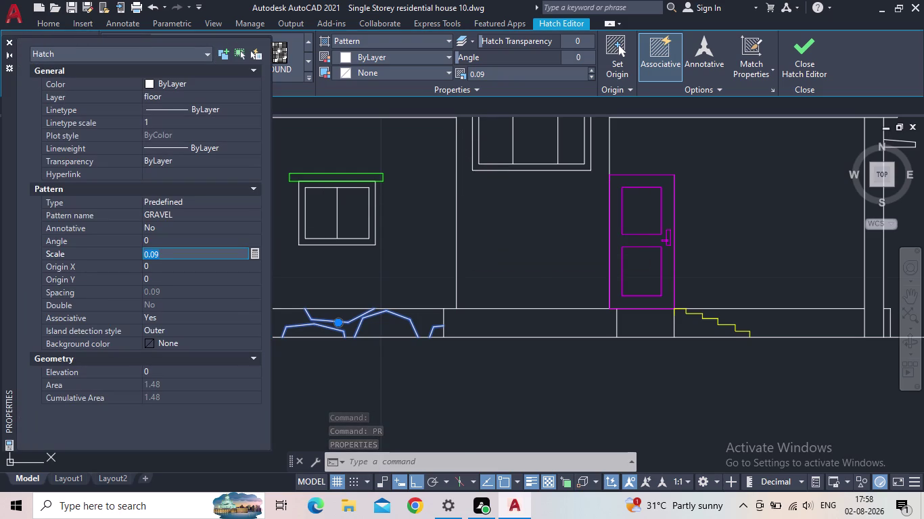
text(0.0)
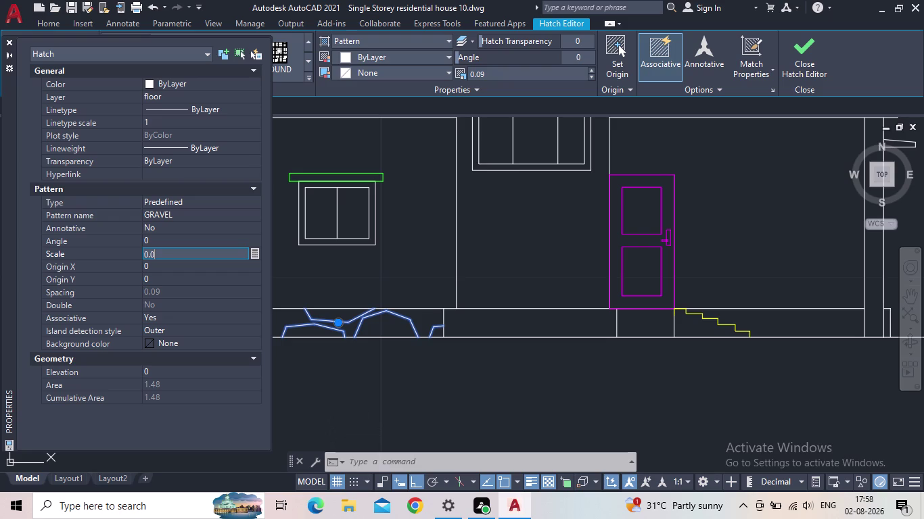
key(2)
key(BackSpace)
text(02)
key(Return)
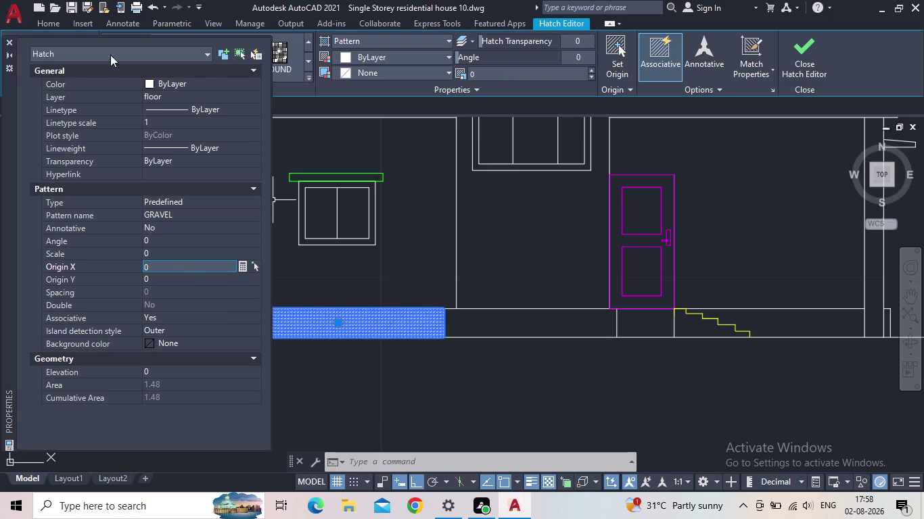
click(8, 41)
key(Escape)
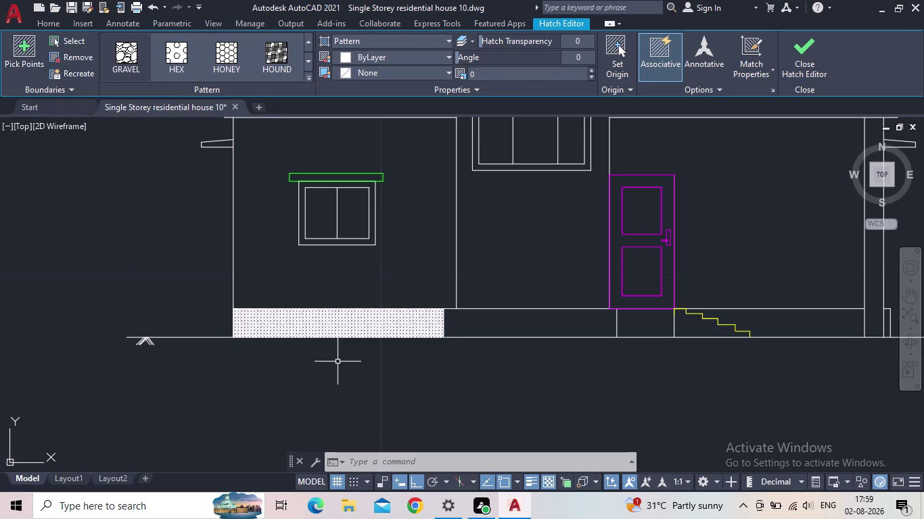
Recentre the hatched plinth, select the gravel hatch, then cancel and close Properties.
scroll(up, 3)
middle_drag(369, 358, 351, 270)
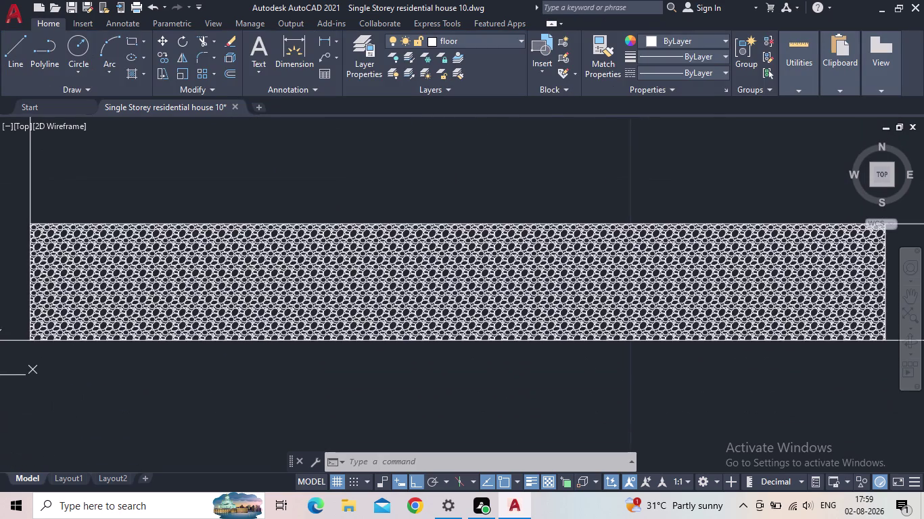
scroll(down, 3)
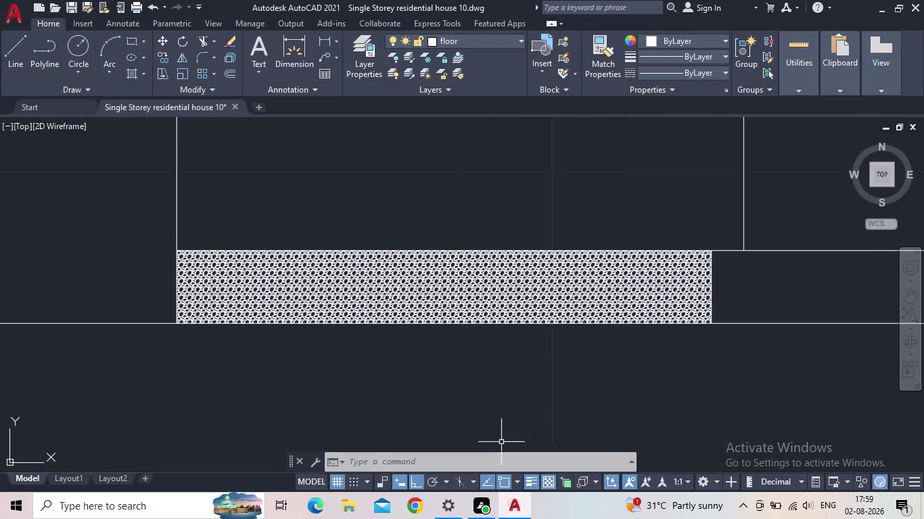
scroll(down, 3)
middle_drag(501, 421, 425, 369)
click(399, 291)
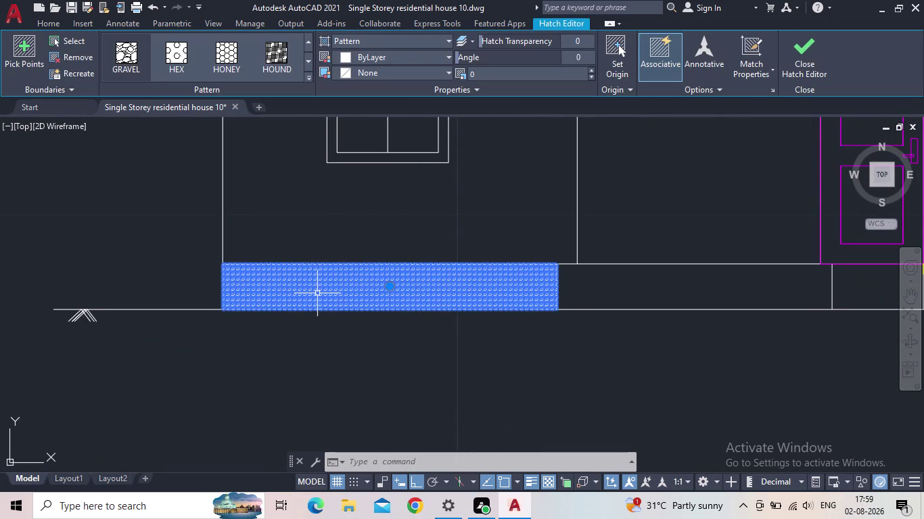
key(p)
key(r)
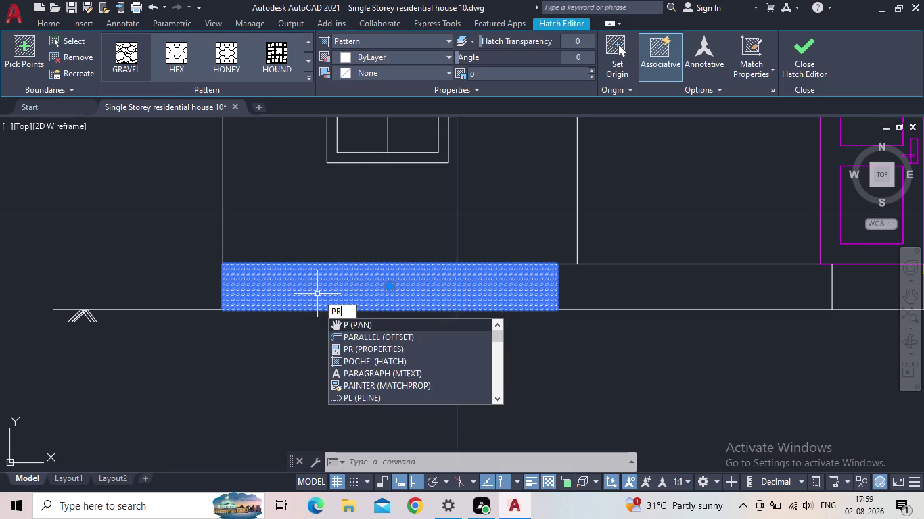
key(Return)
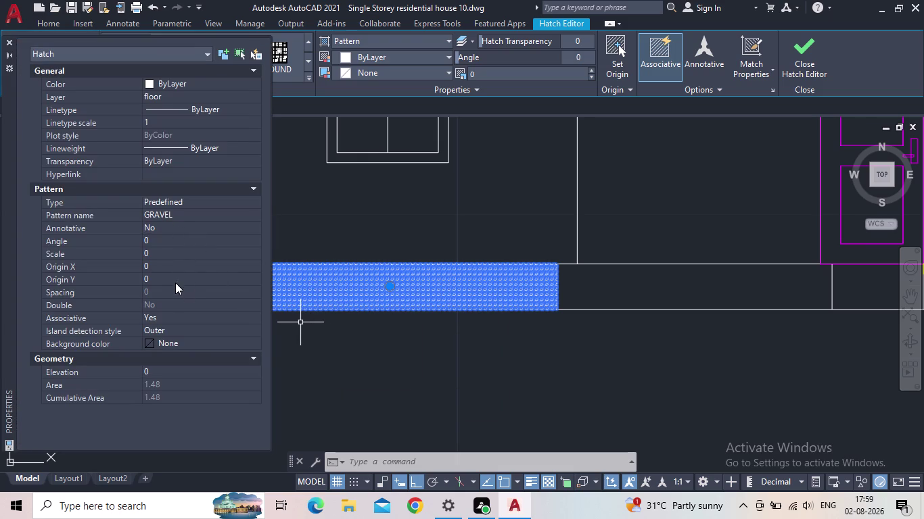
key(Escape)
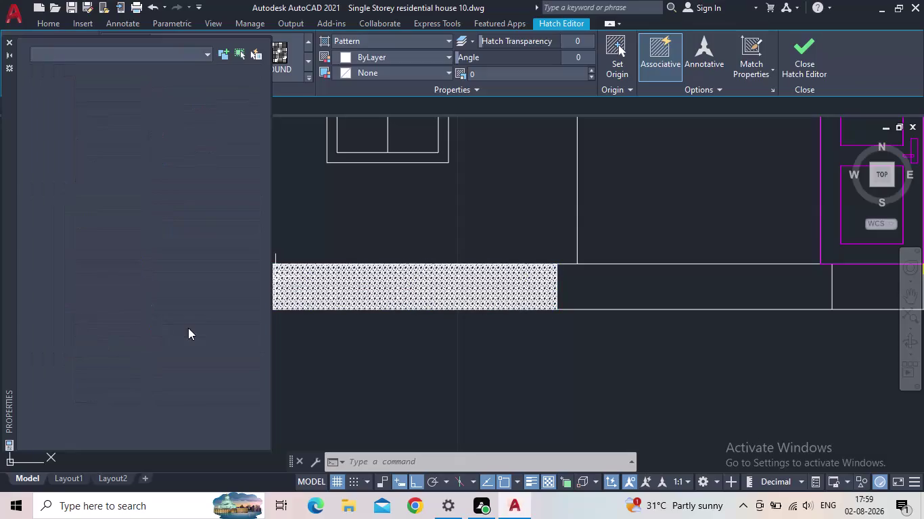
key(Escape)
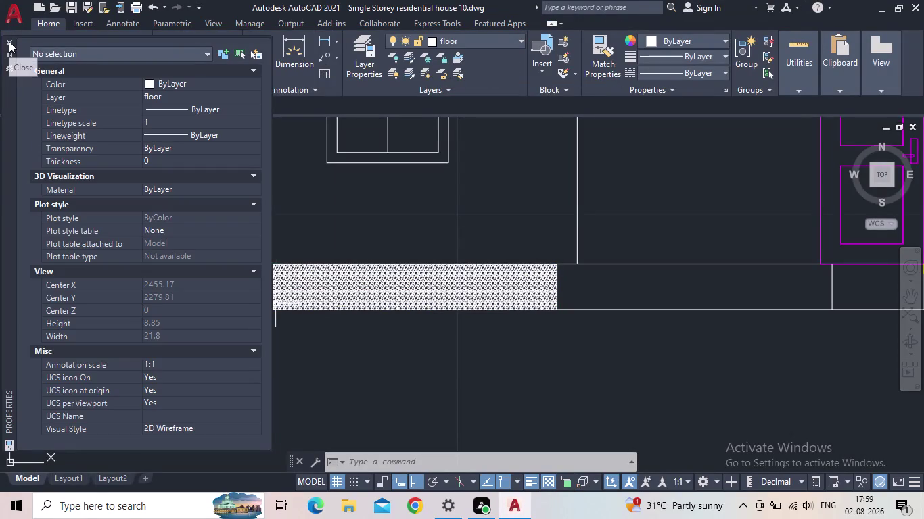
click(8, 41)
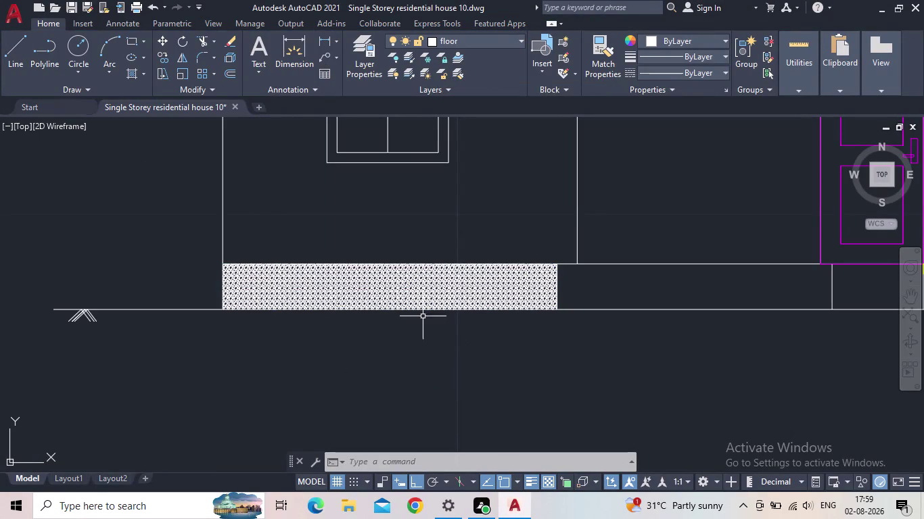
Reselect the gravel hatch and set its scale to 0.05 in Properties.
click(406, 289)
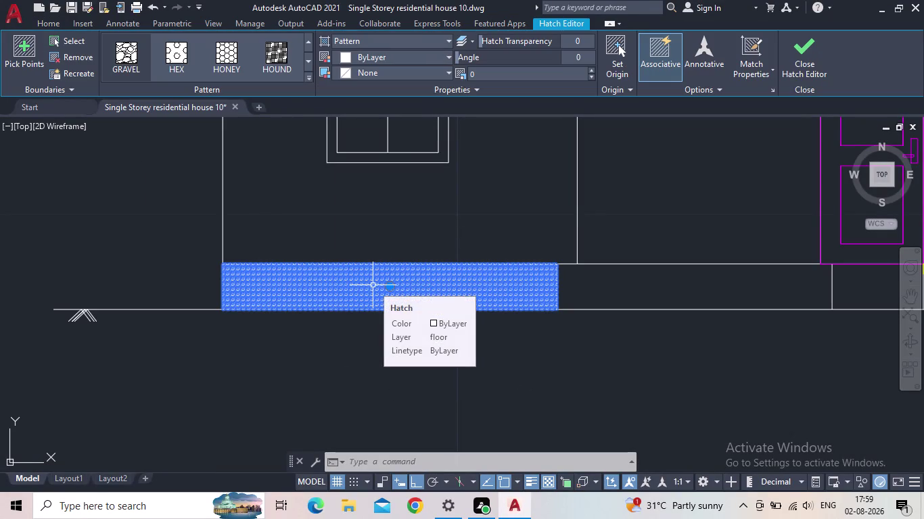
text(PR)
key(Return)
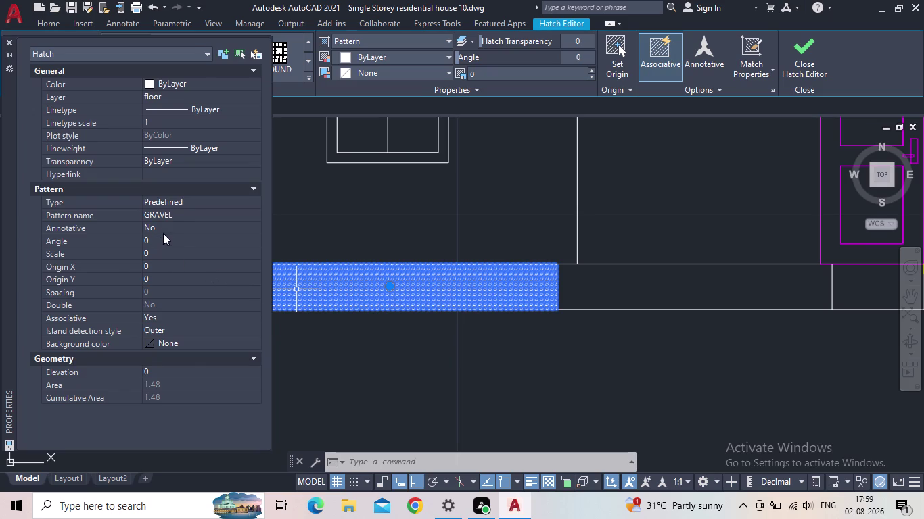
click(156, 251)
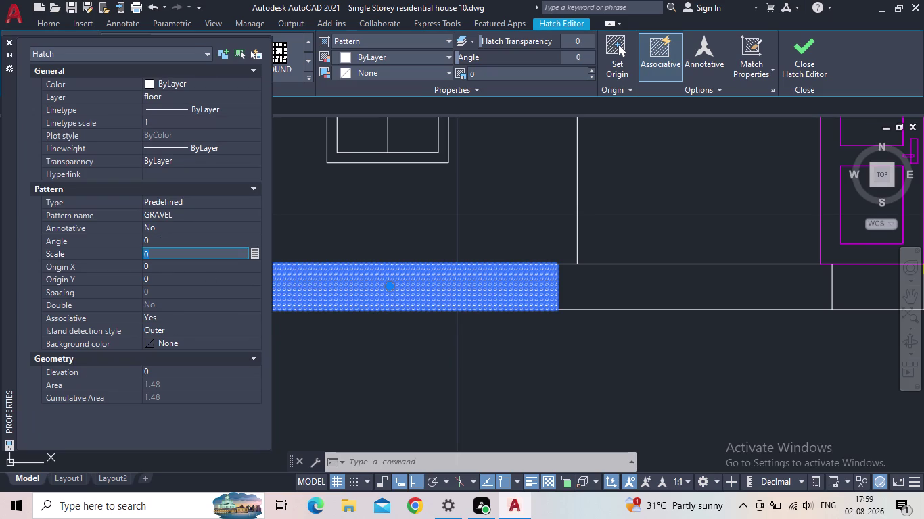
text(0.005)
key(BackSpace)
key(BackSpace)
key(5)
key(Return)
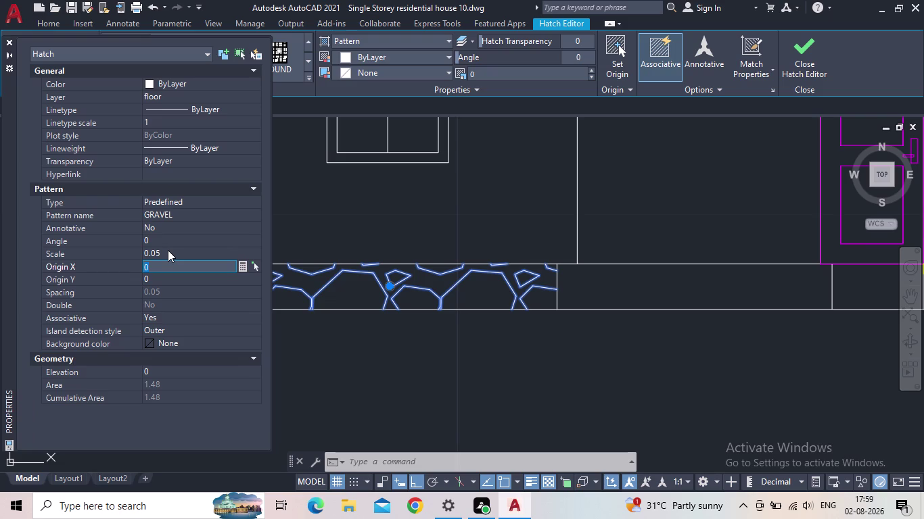
Change the hatch scale to 0.01 and close the Properties palette.
click(167, 251)
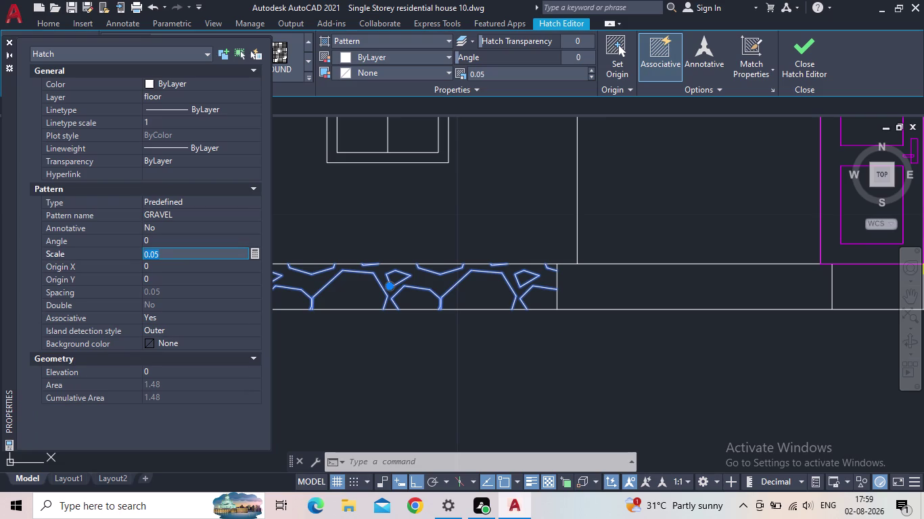
text(0.00)
text(5)
key(Return)
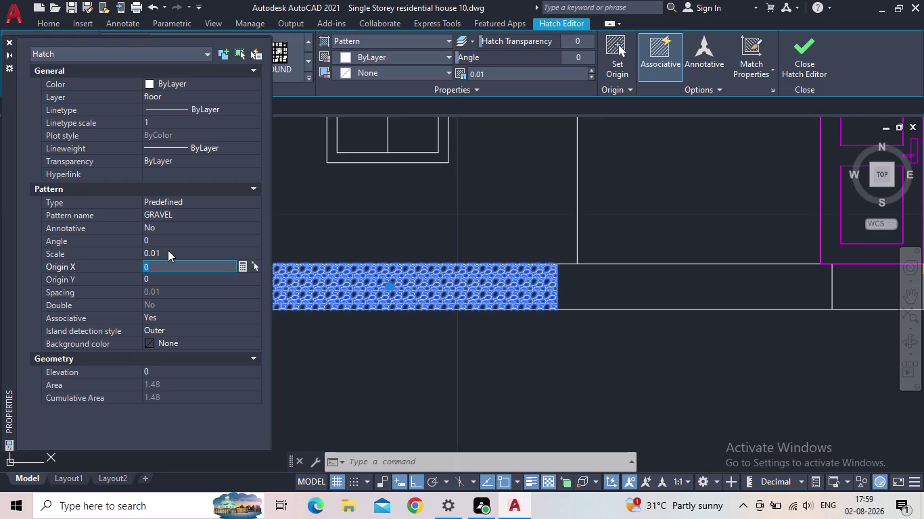
click(9, 41)
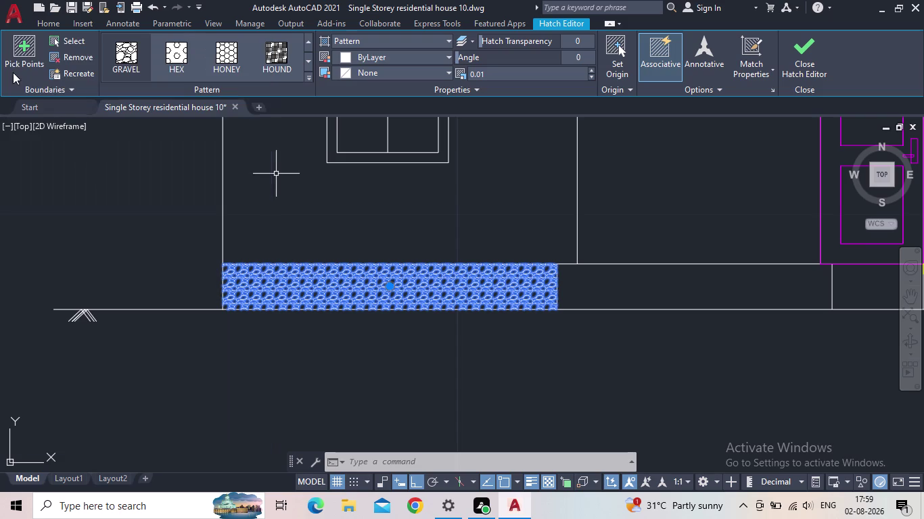
Zoom in on the left plinth and reselect its gravel hatch.
key(Escape)
scroll(down, 3)
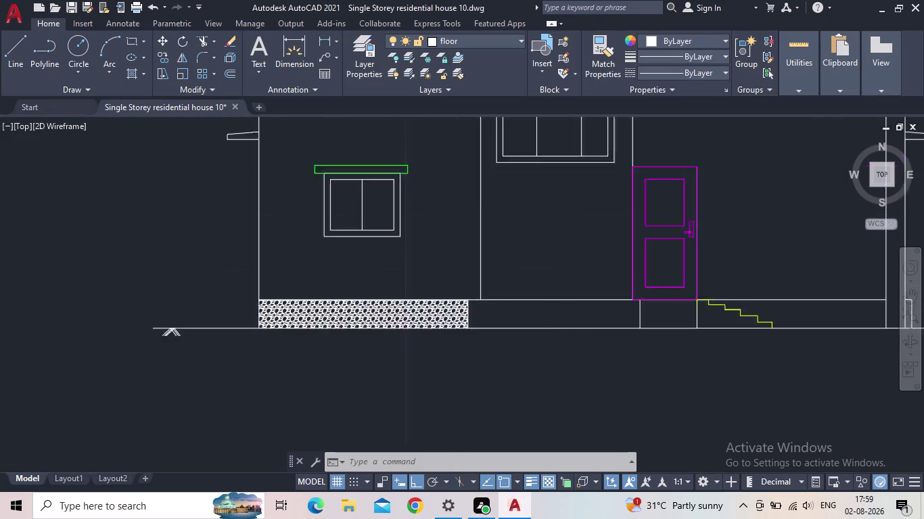
middle_click(340, 368)
scroll(up, 3)
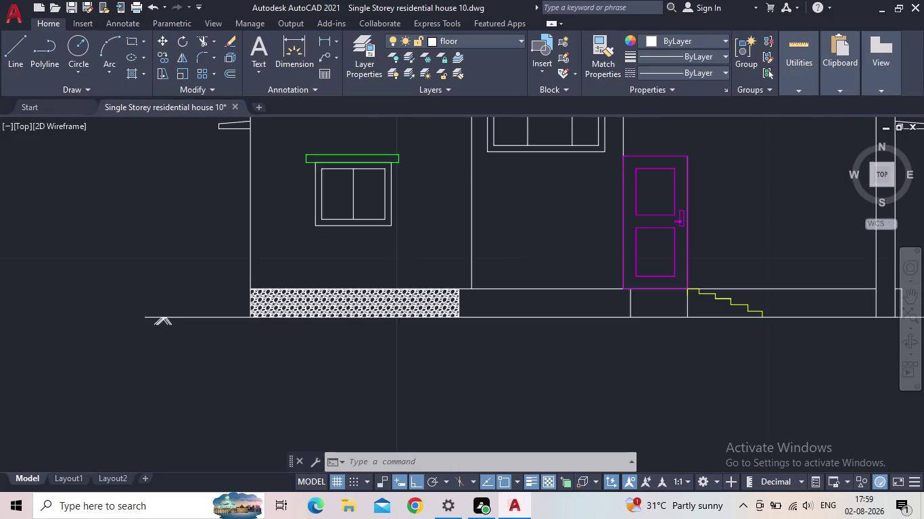
middle_drag(320, 371, 302, 396)
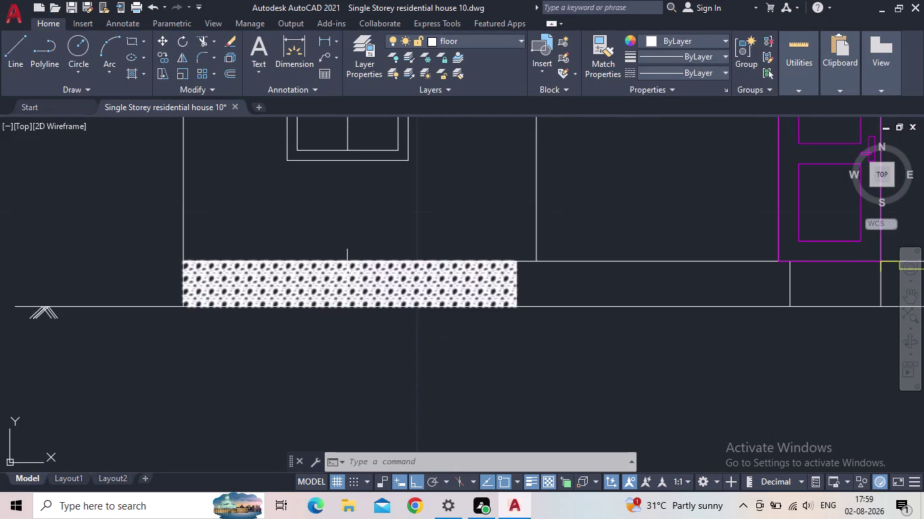
click(347, 273)
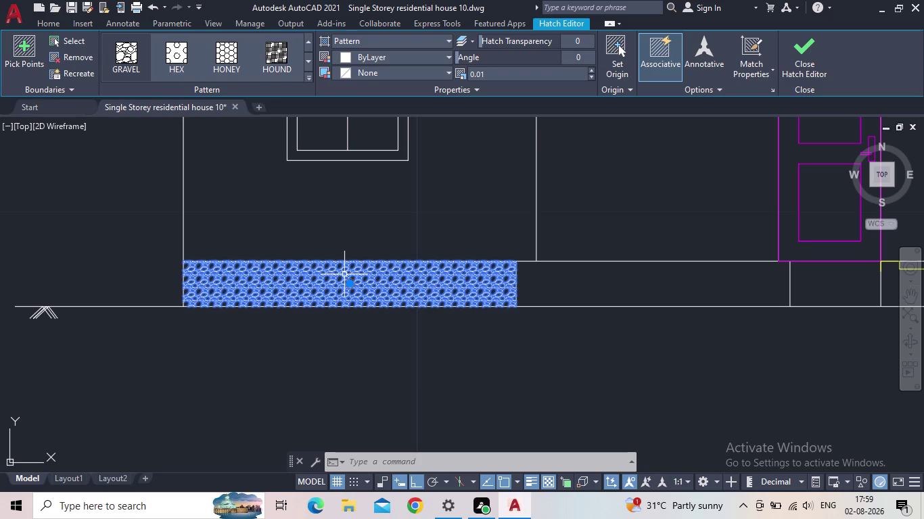
Set the left gravel hatch scale to 0.01 in Properties.
text(PR)
key(Return)
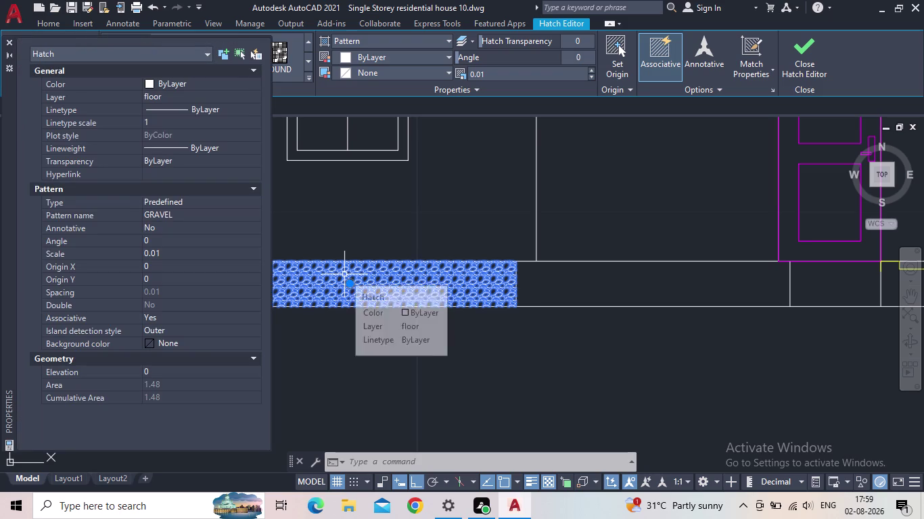
click(171, 254)
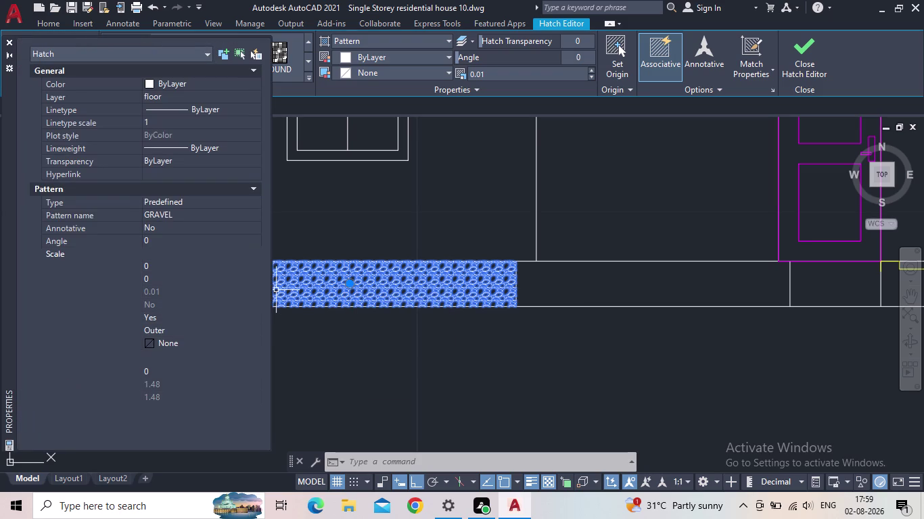
text(0.)
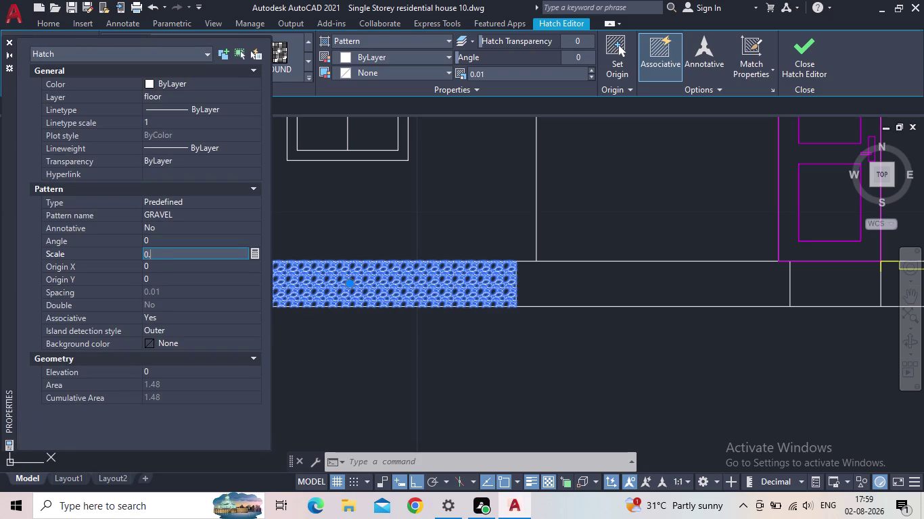
key(0)
key(0)
key(BackSpace)
text(10)
key(Return)
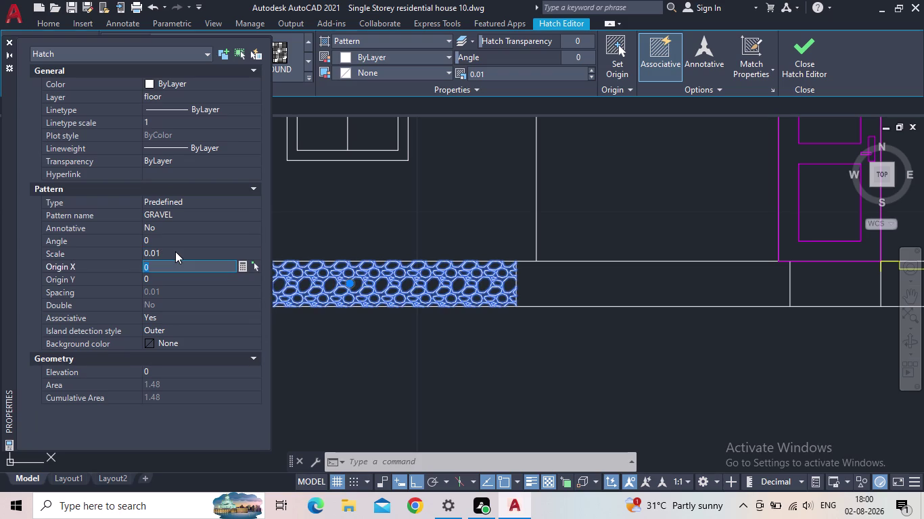
Close Properties, exit hatch editing, and bring the plinth and ground line into view.
click(8, 41)
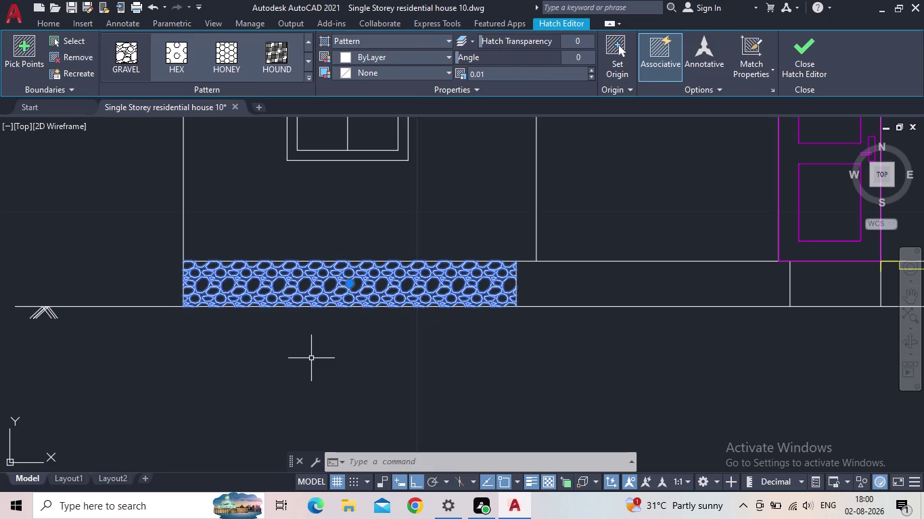
key(Escape)
scroll(down, 3)
middle_drag(320, 356, 198, 330)
scroll(up, 3)
scroll(up, 3)
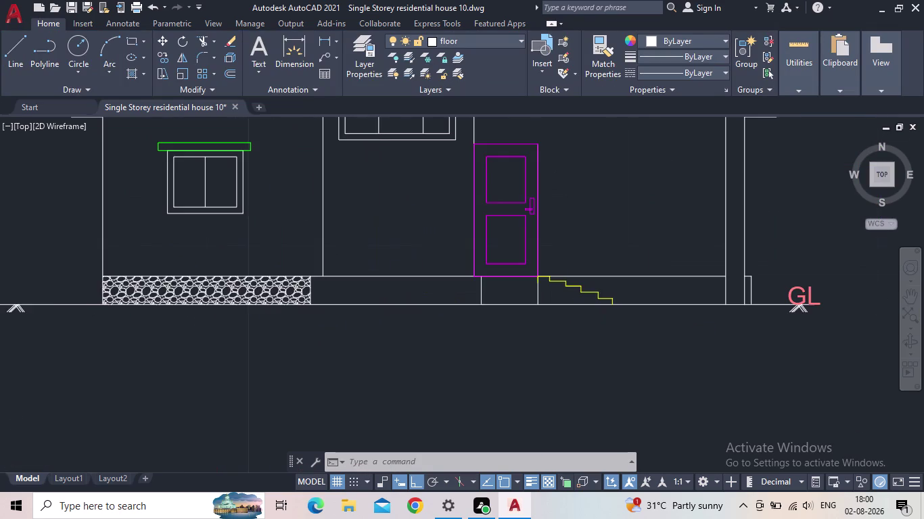
Start a new hatch in the plinth areas beside the gravel and below the door.
key(h)
key(Return)
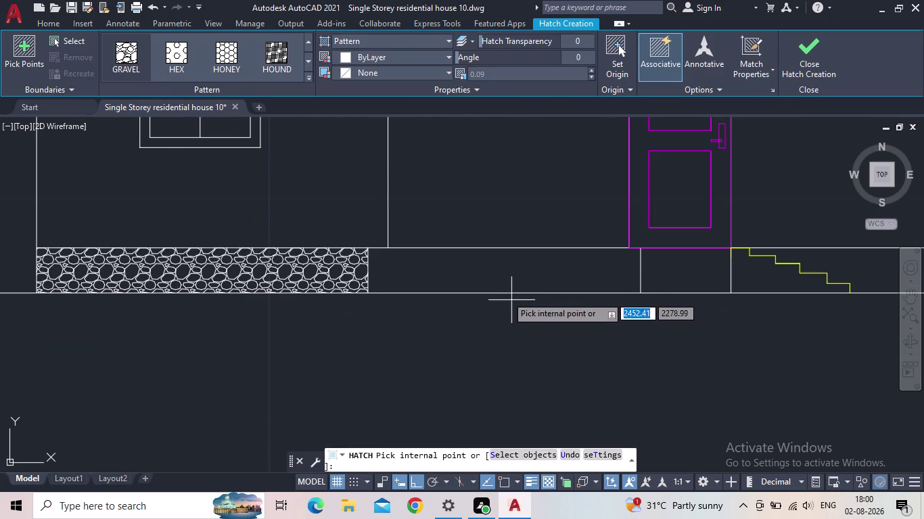
click(128, 55)
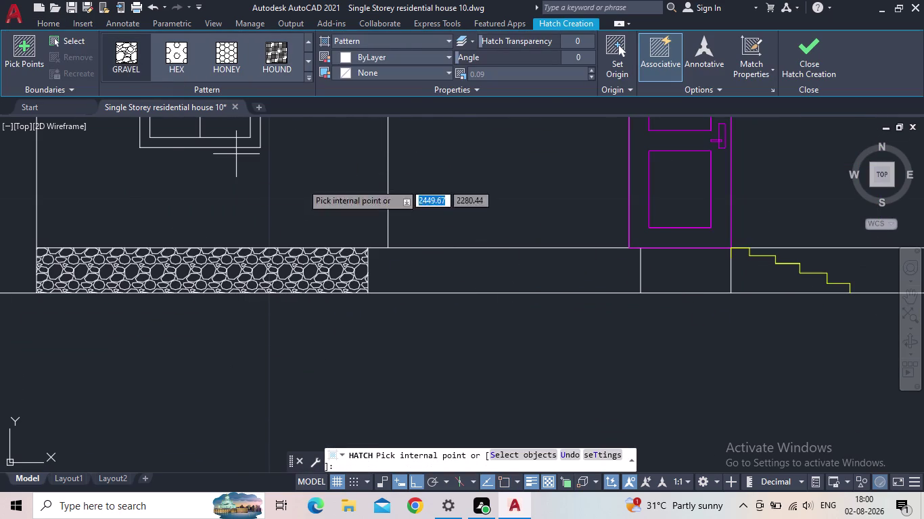
scroll(up, 3)
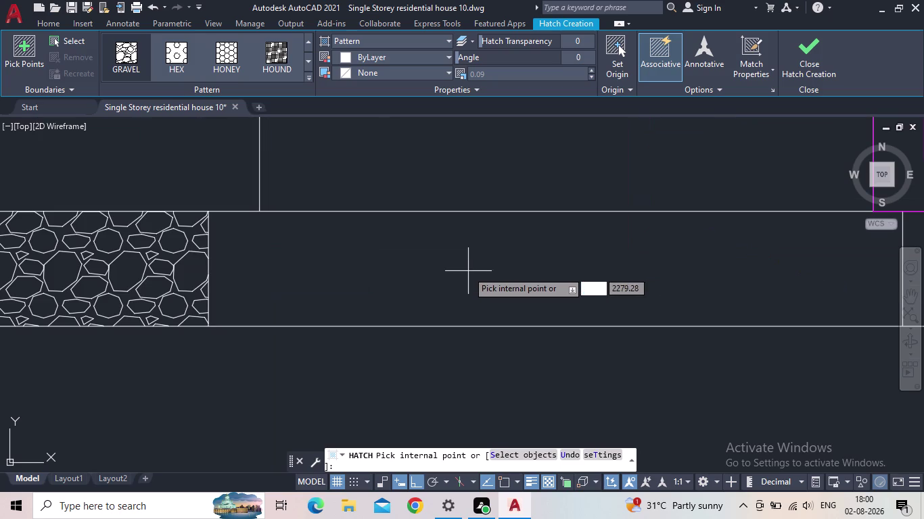
click(450, 271)
scroll(down, 3)
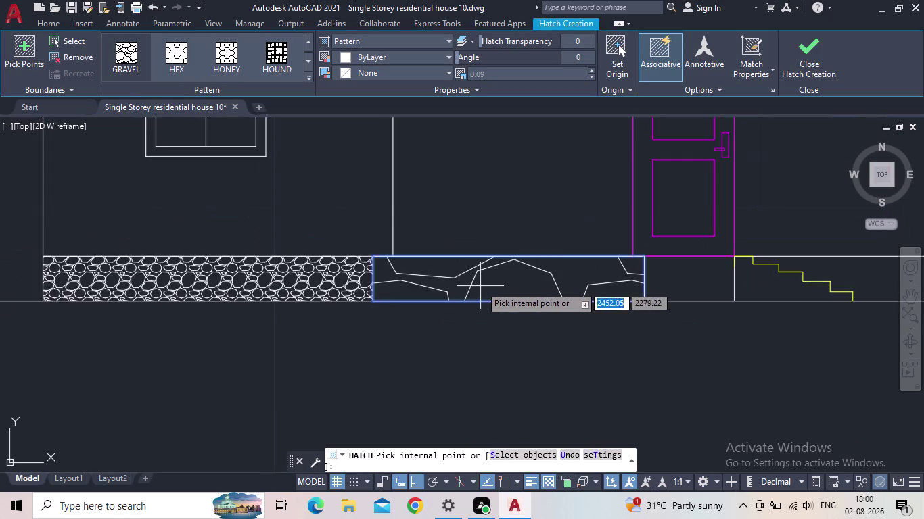
middle_drag(487, 286, 326, 307)
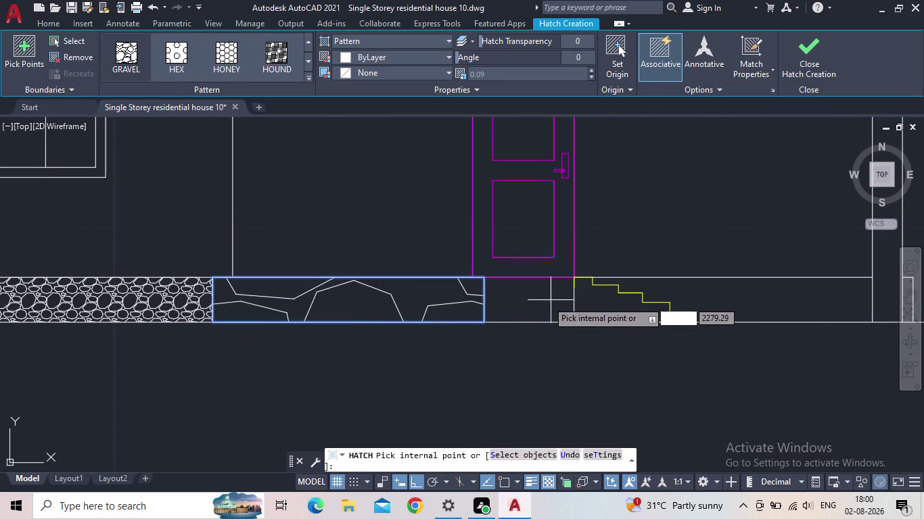
click(540, 301)
Add the plinth areas under the steps and at the right end, then select the new hatch.
middle_drag(691, 313, 412, 322)
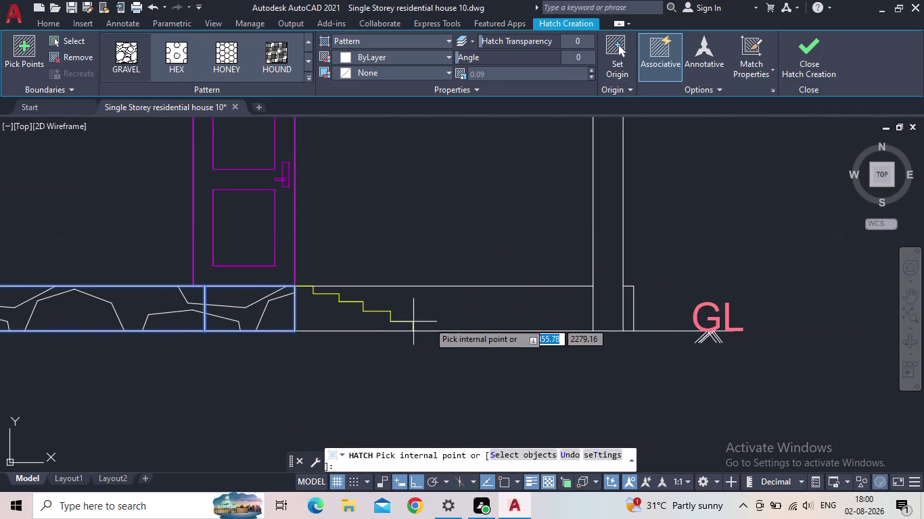
click(519, 310)
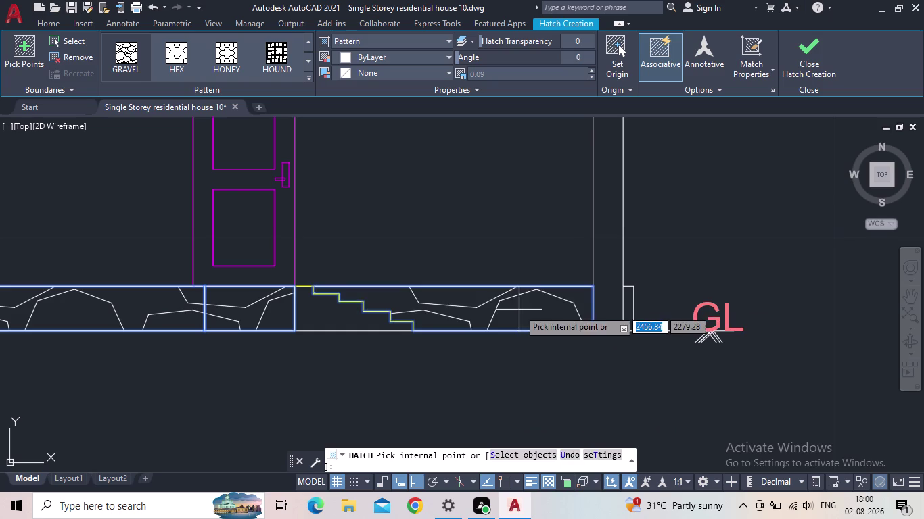
scroll(up, 3)
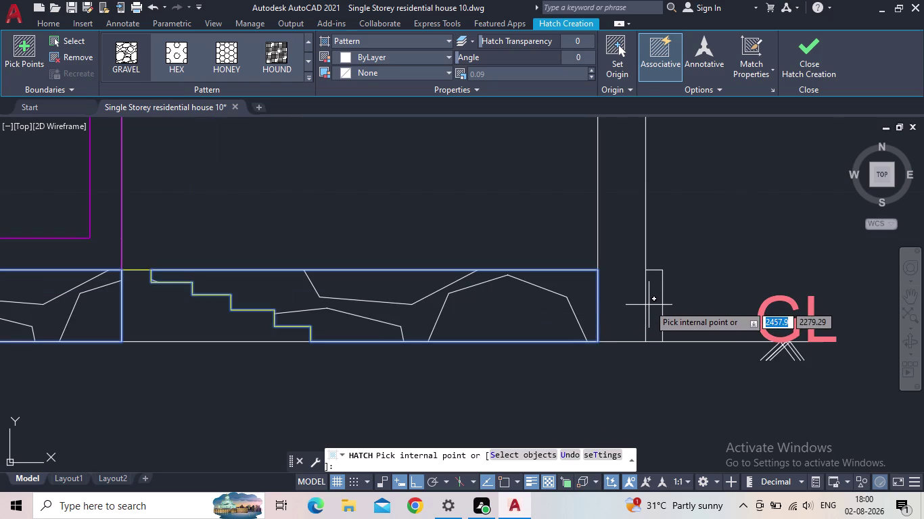
click(652, 304)
scroll(down, 3)
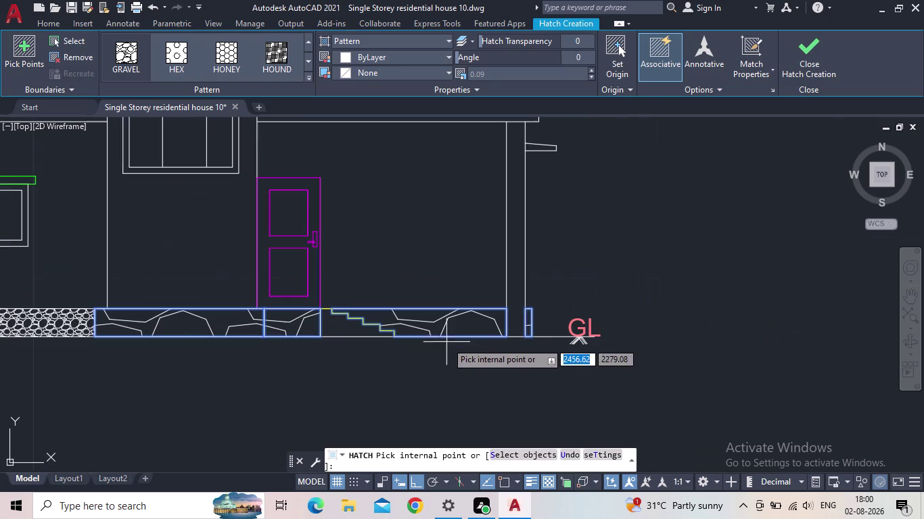
middle_drag(509, 386, 547, 386)
scroll(down, 3)
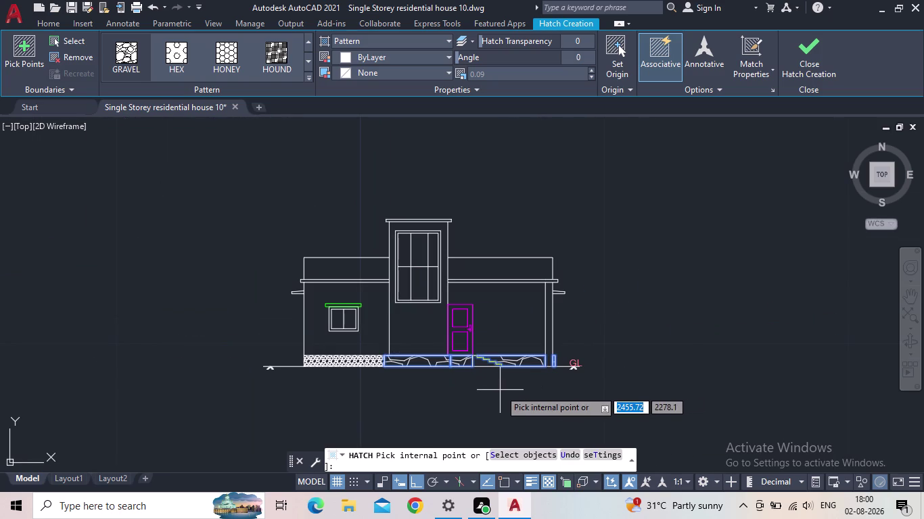
click(816, 63)
scroll(up, 3)
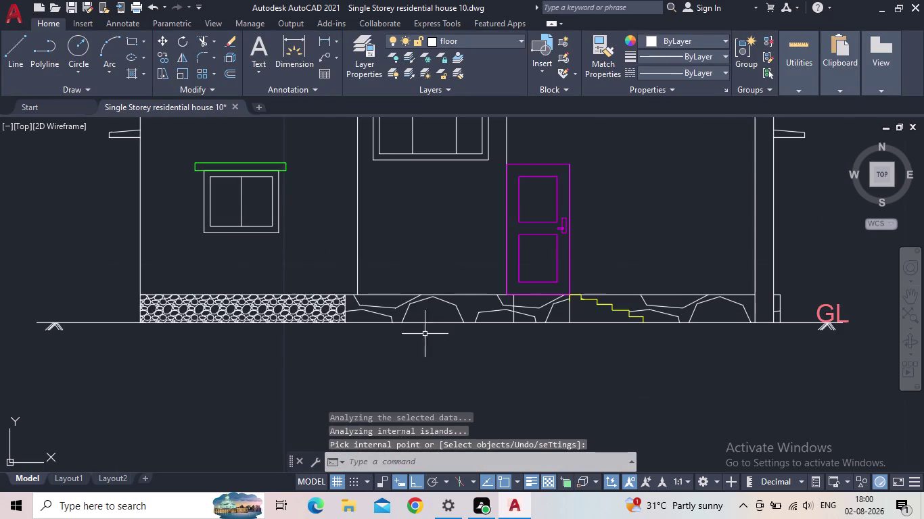
click(434, 308)
Change the right plinth hatch scale from 0.09 to 0.01 and finish editing it.
click(397, 309)
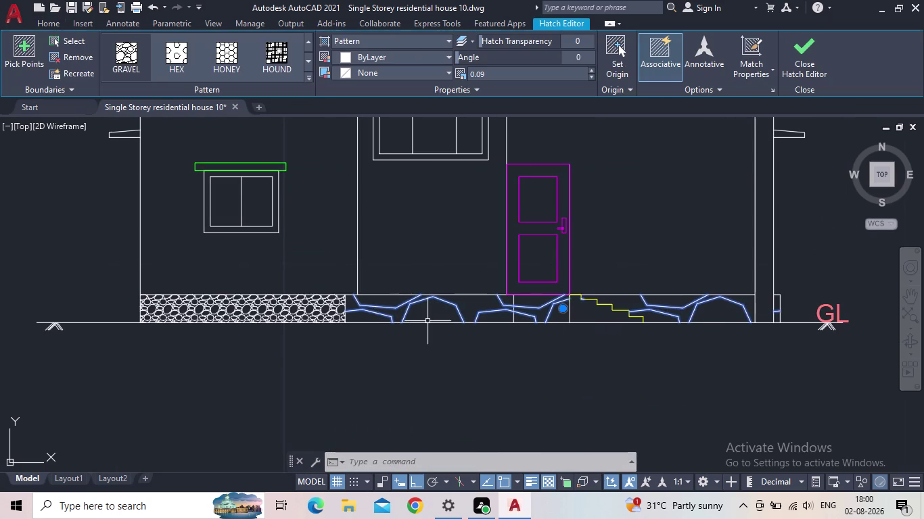
text(PR)
key(Return)
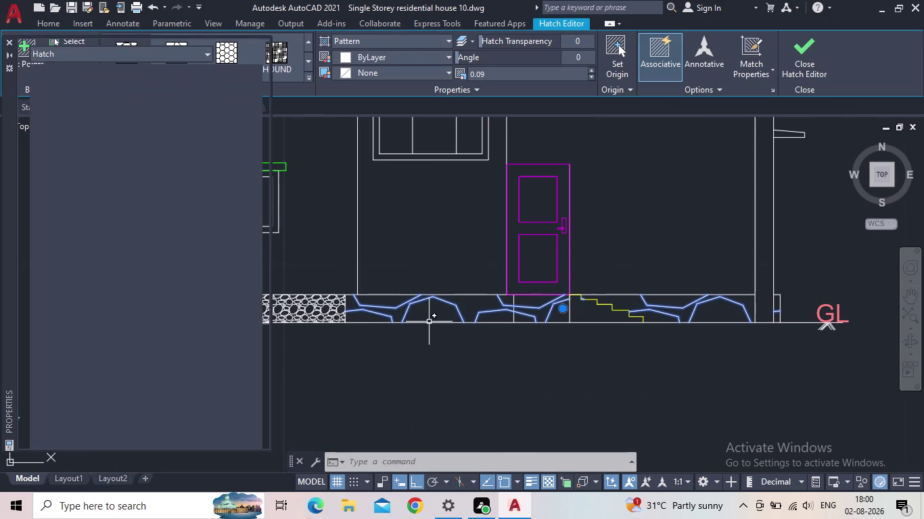
click(167, 251)
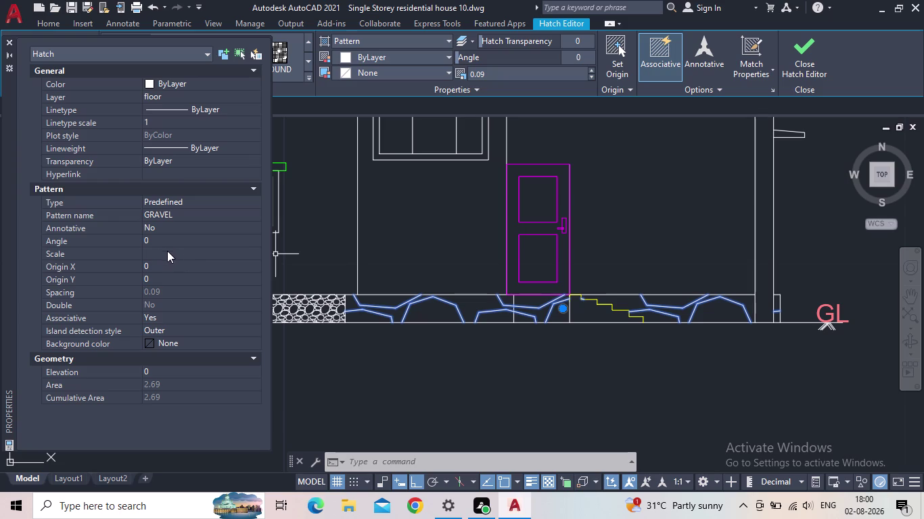
text(0.0)
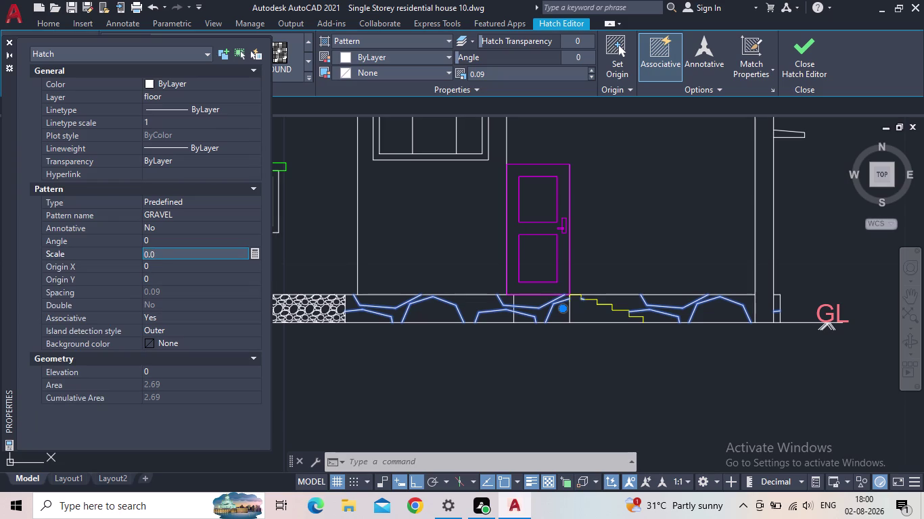
text(10)
key(BackSpace)
key(Return)
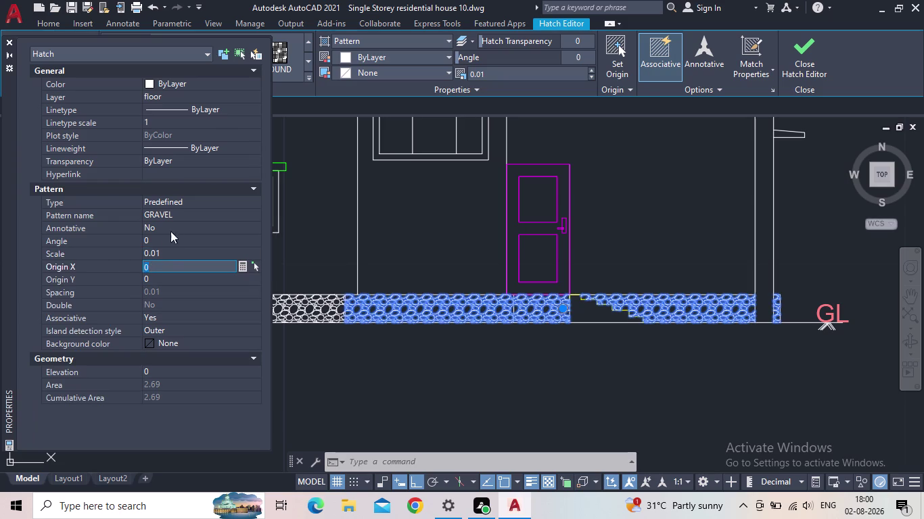
click(7, 41)
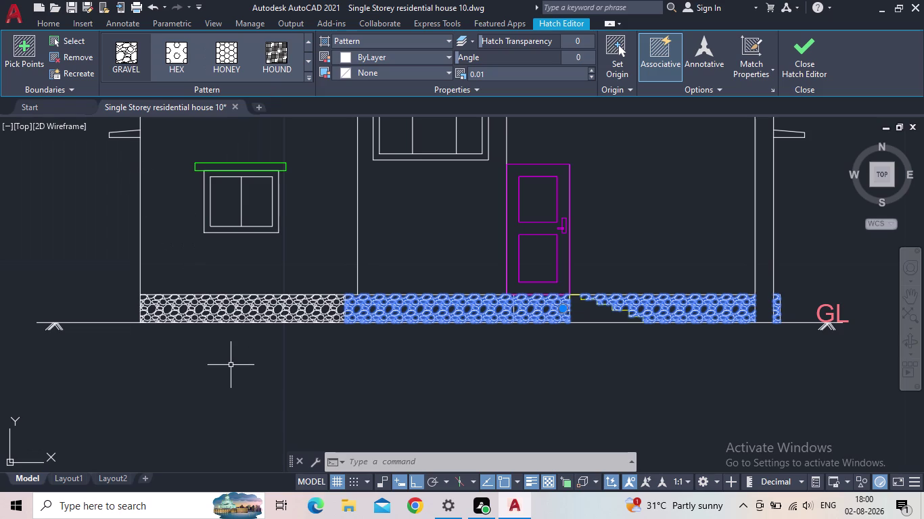
key(Escape)
scroll(down, 3)
Check the gravel along the whole plinth band, then save the elevation drawing.
middle_drag(334, 349, 359, 357)
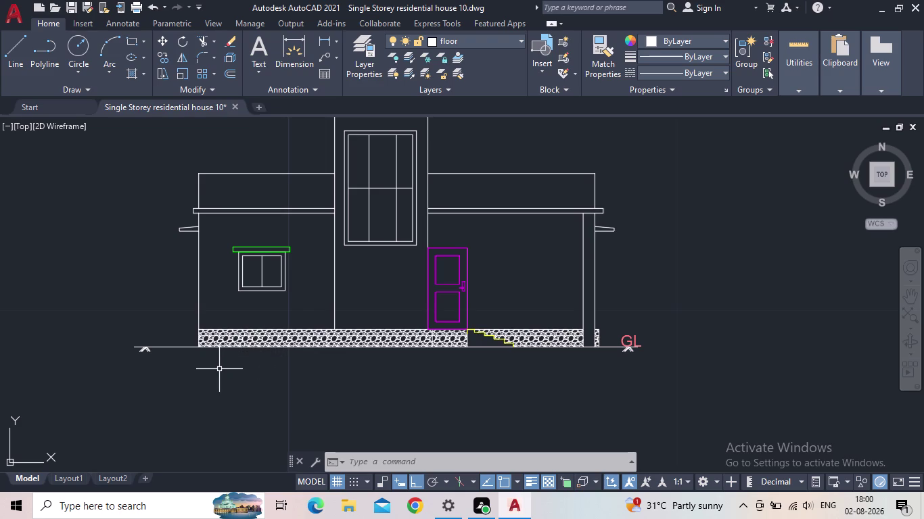
scroll(up, 3)
middle_drag(184, 339, 347, 377)
scroll(down, 3)
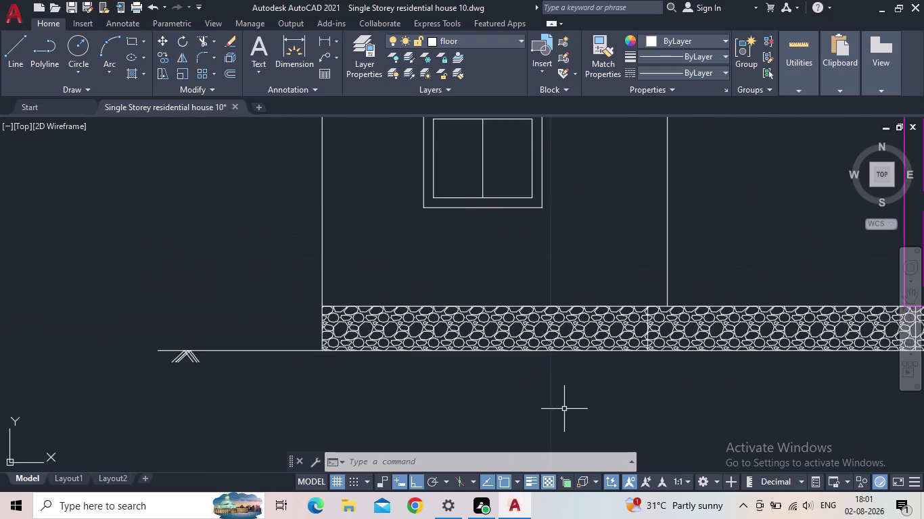
scroll(down, 3)
middle_drag(535, 412, 396, 407)
scroll(down, 3)
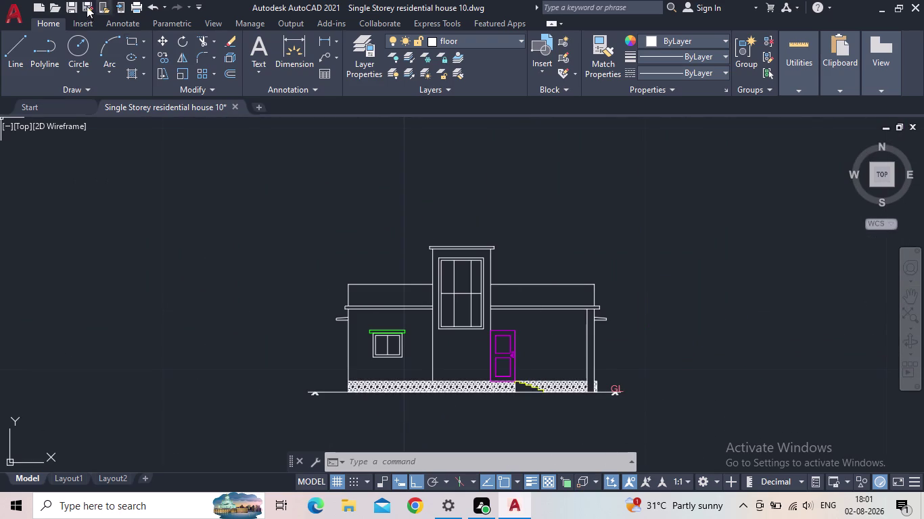
click(71, 8)
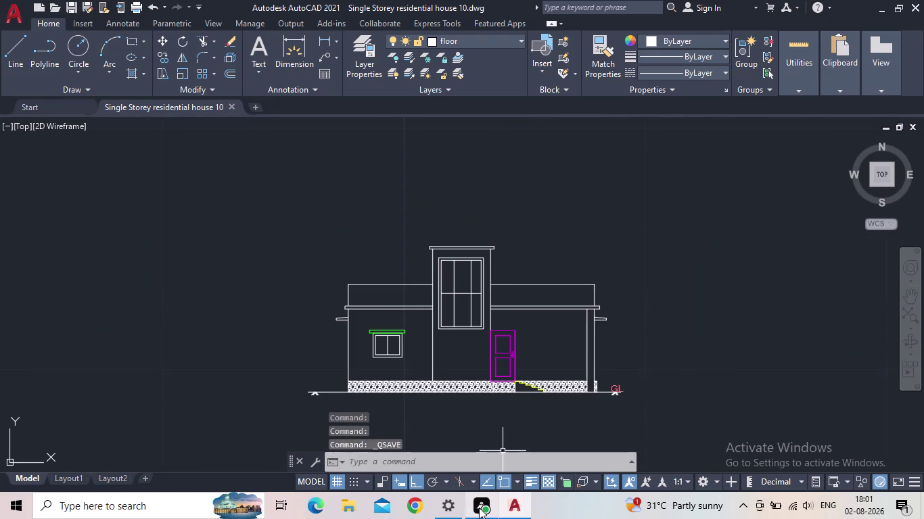